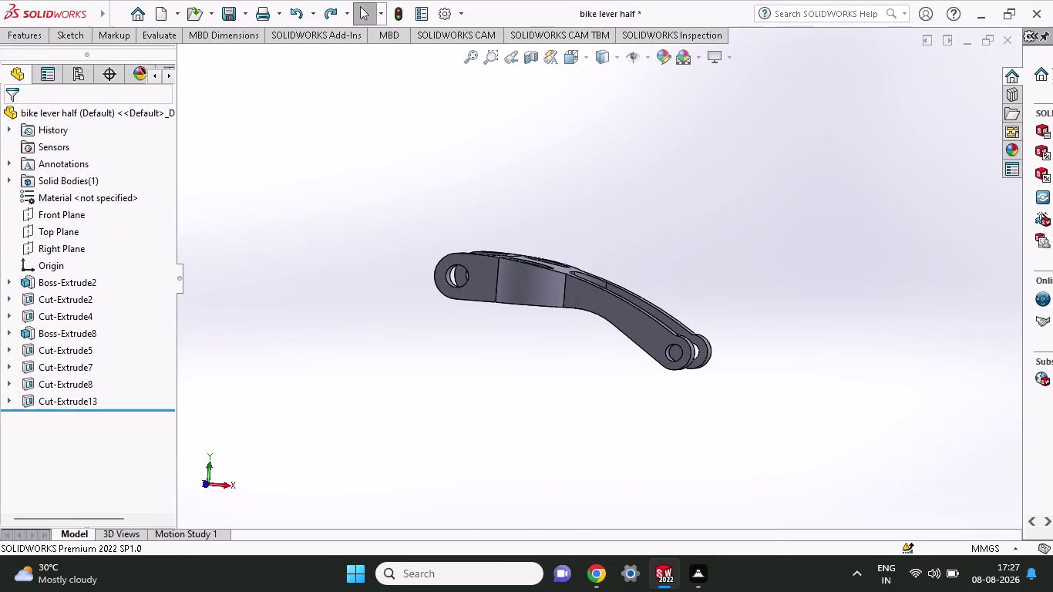
Fillet the two inner bend edges of the lever arm at 15 mm, creating Fillet1.
click(62, 34)
click(41, 30)
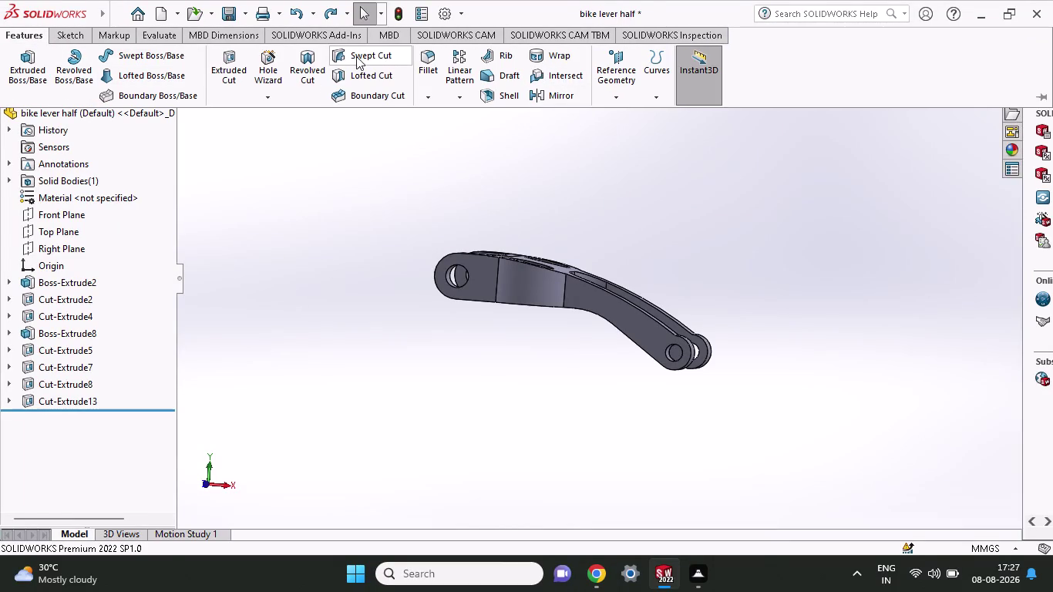
click(424, 67)
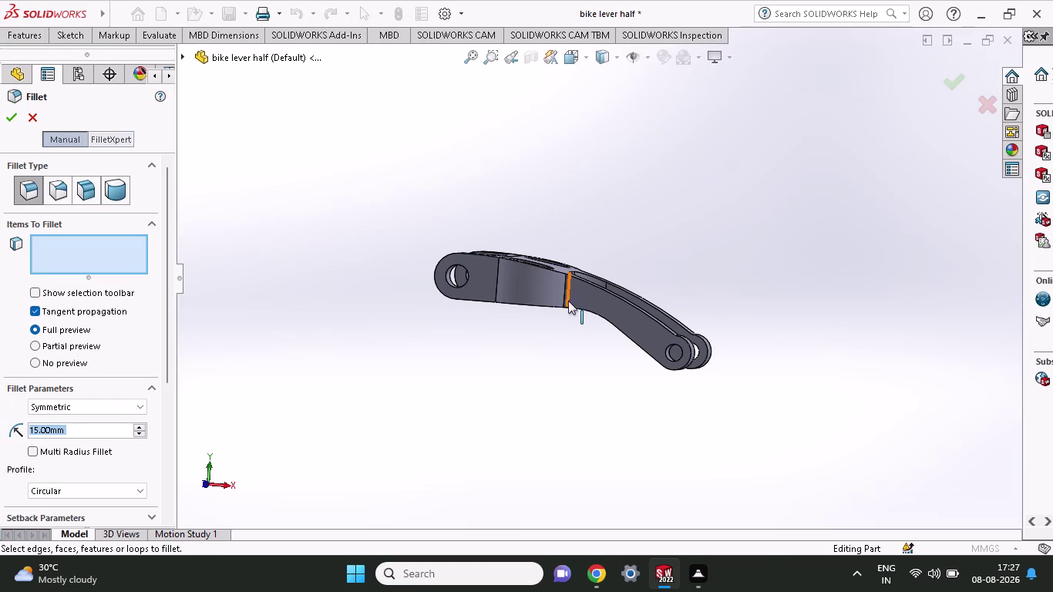
click(564, 294)
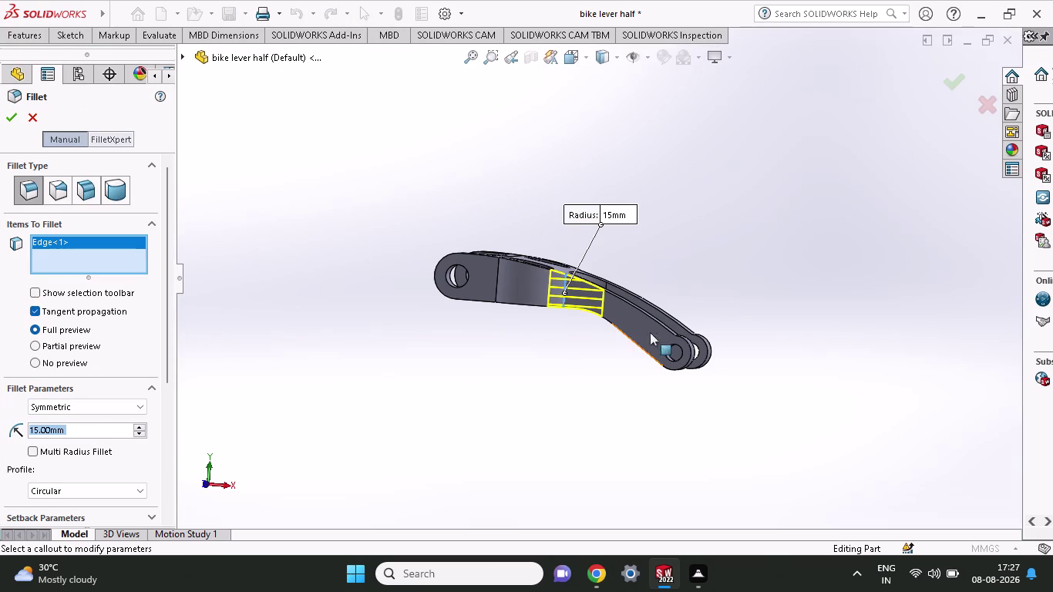
middle_drag(701, 256, 512, 315)
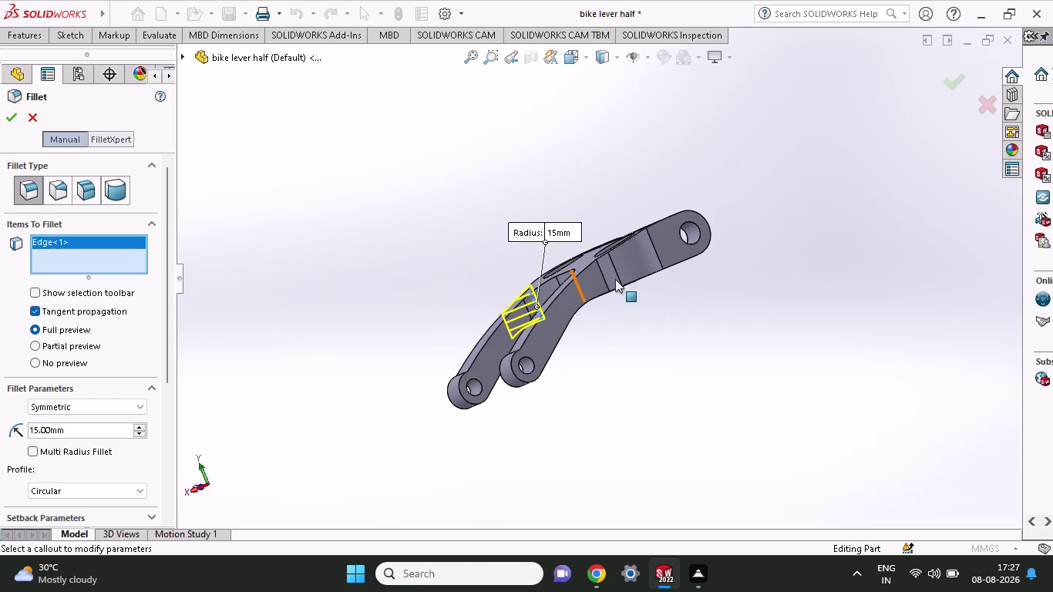
click(603, 277)
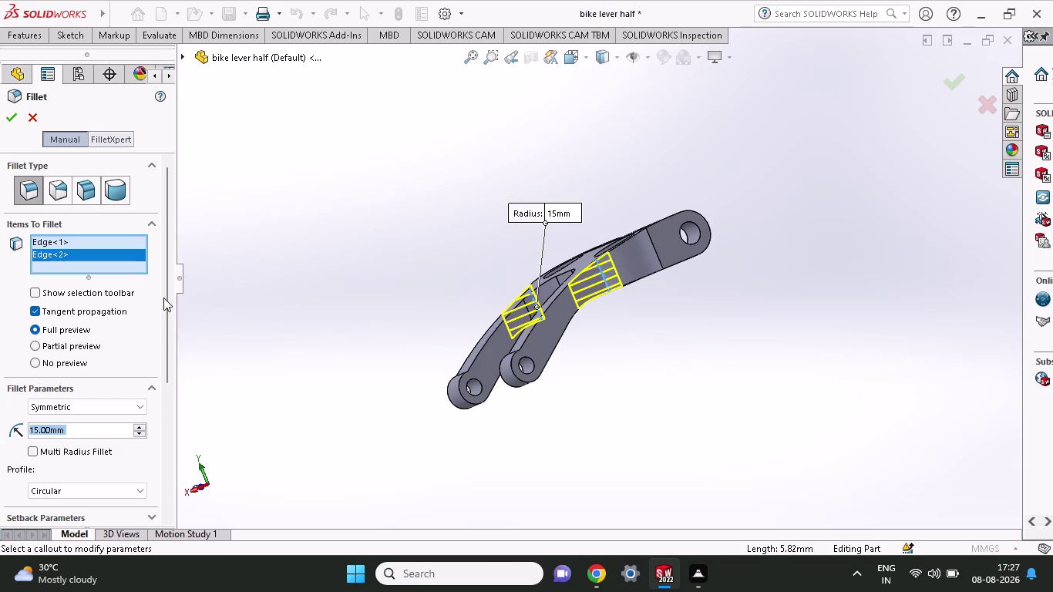
click(10, 118)
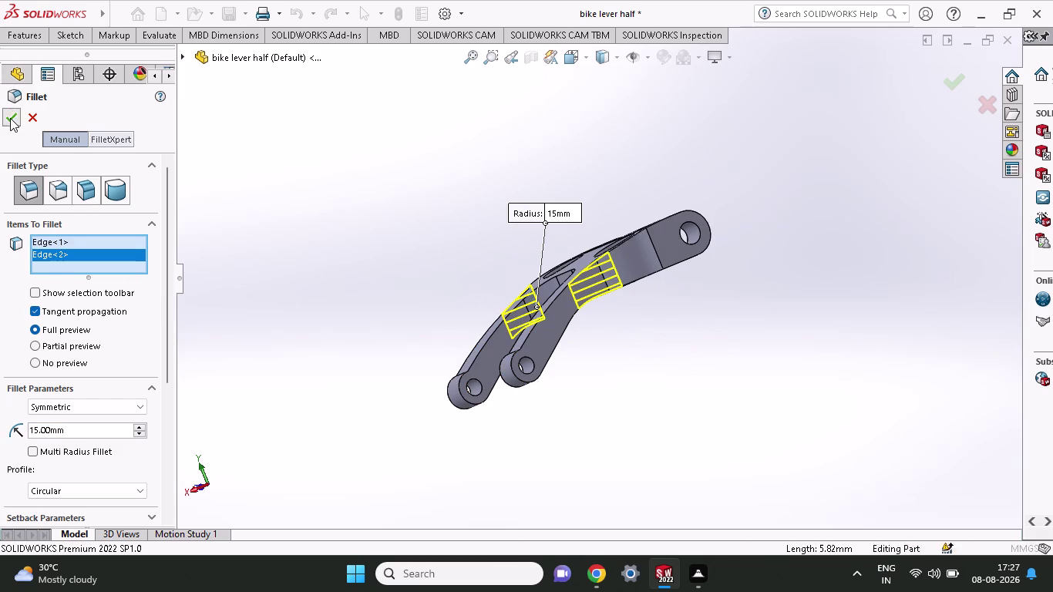
middle_drag(462, 340, 610, 326)
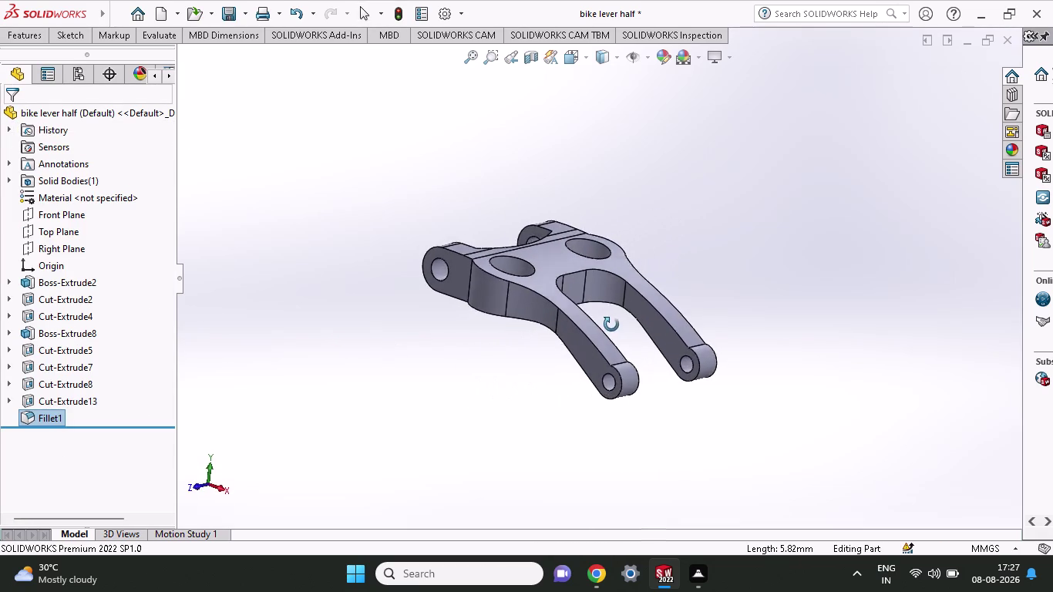
middle_drag(610, 325, 620, 322)
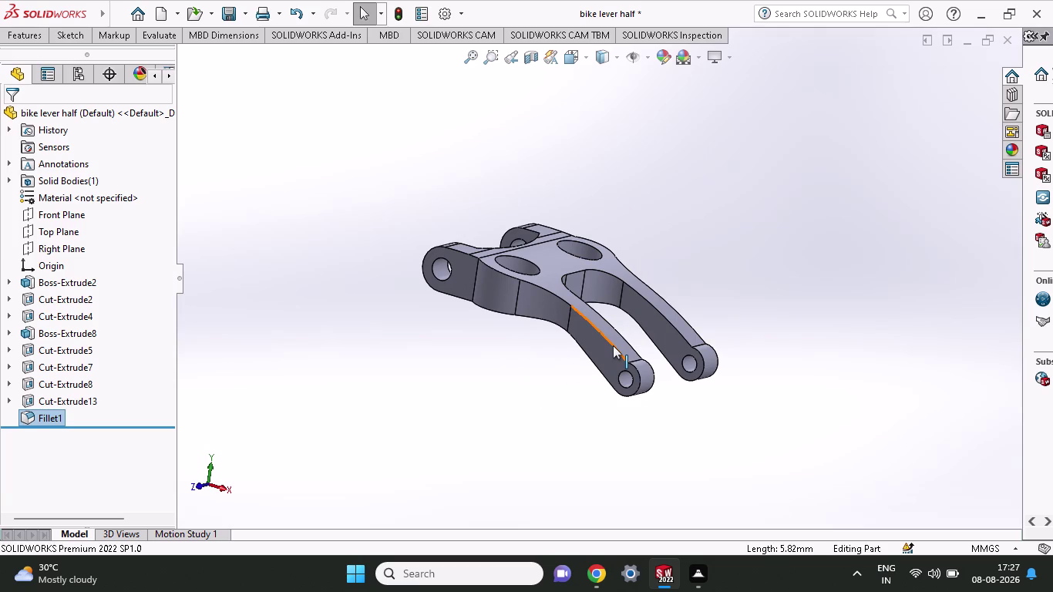
middle_drag(485, 325, 526, 345)
scroll(down, 3)
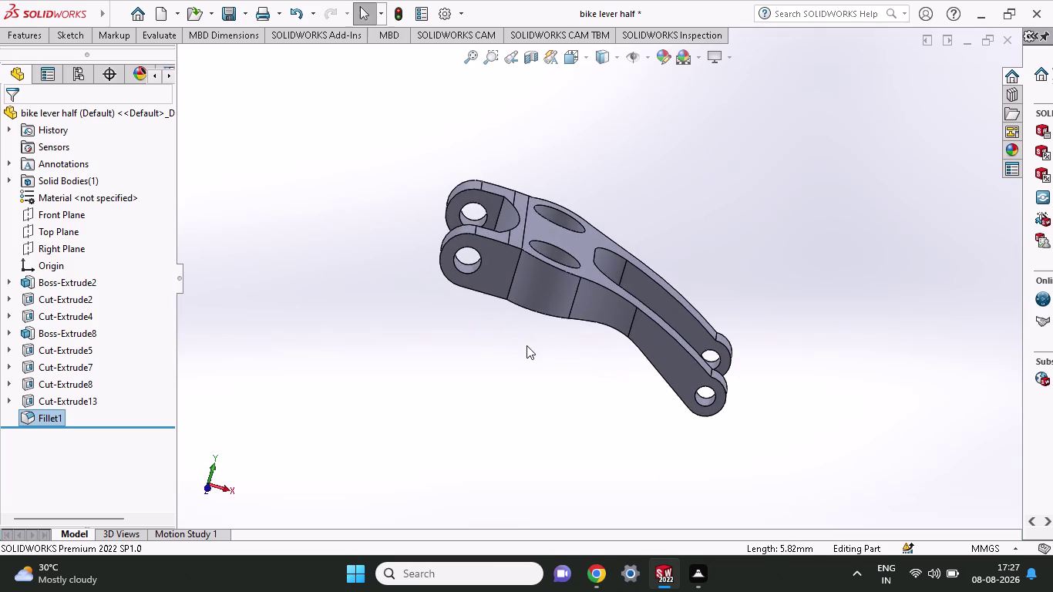
click(510, 276)
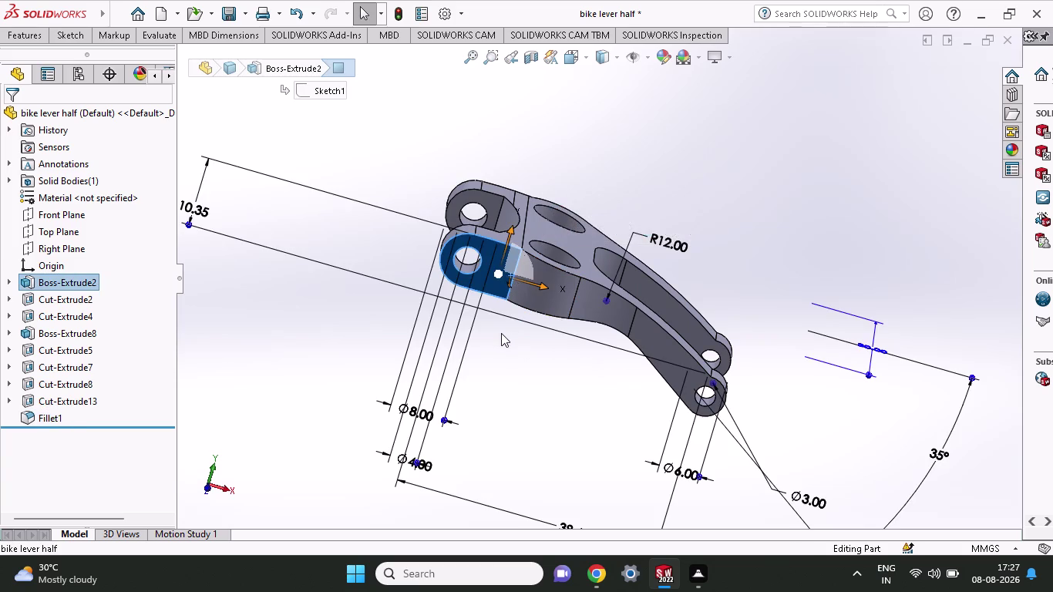
click(502, 333)
click(27, 29)
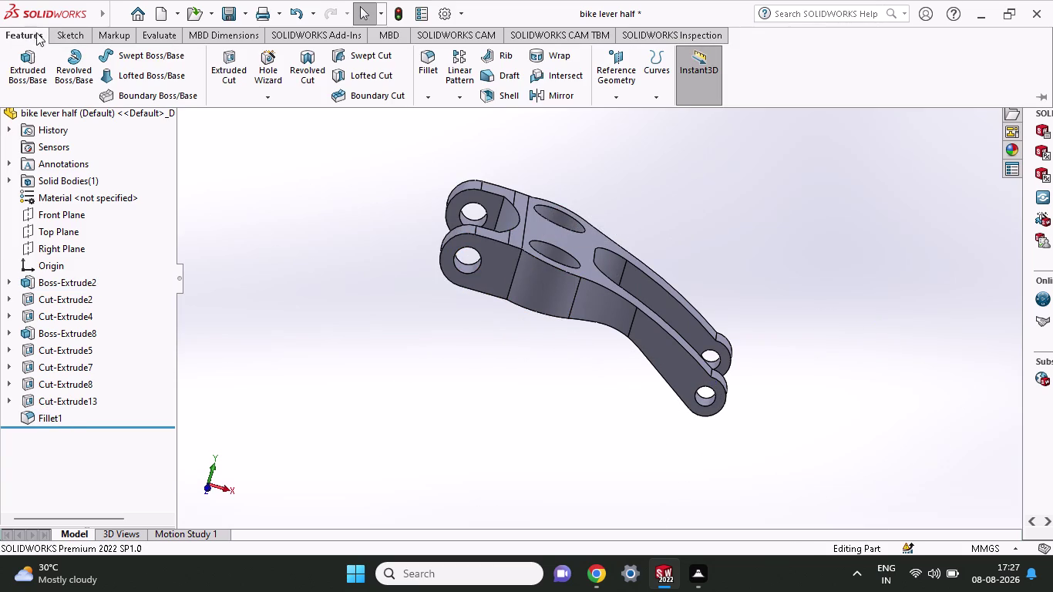
click(427, 64)
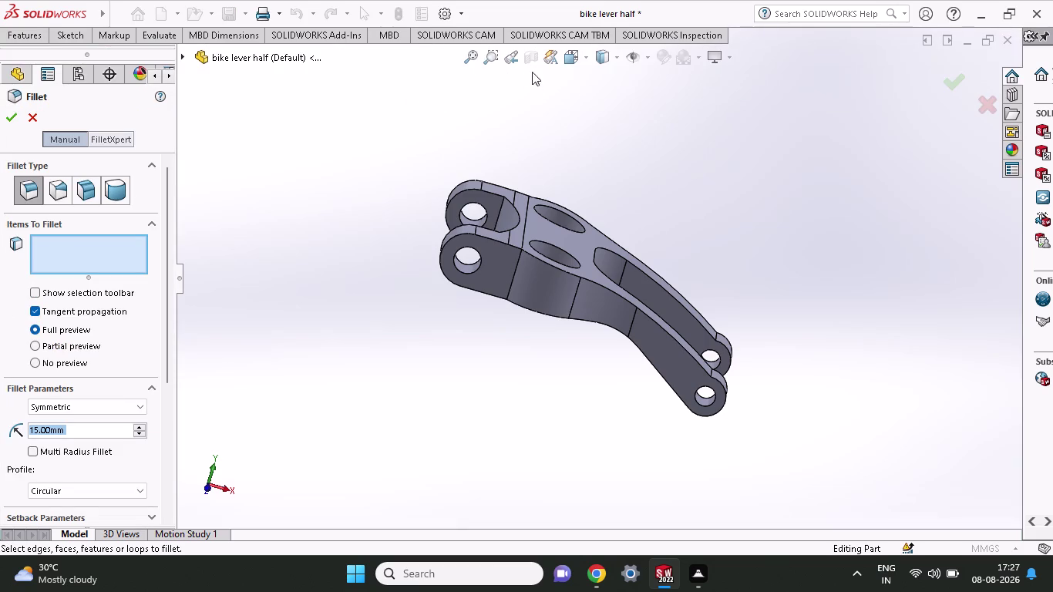
Fillet two bend edges on the second arm at 8 mm, creating Fillet2.
middle_click(530, 344)
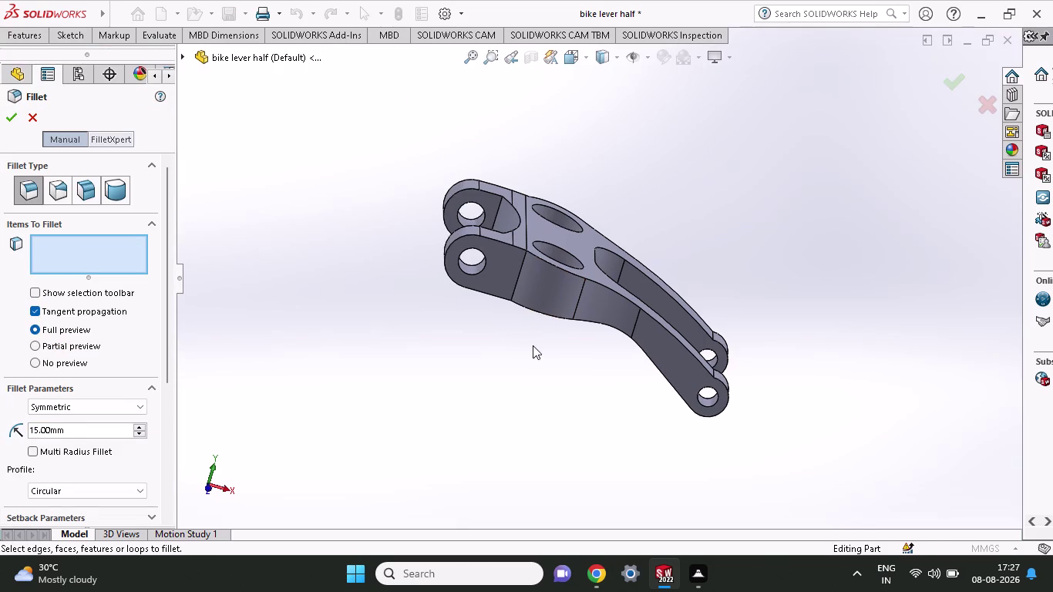
middle_drag(521, 340, 546, 357)
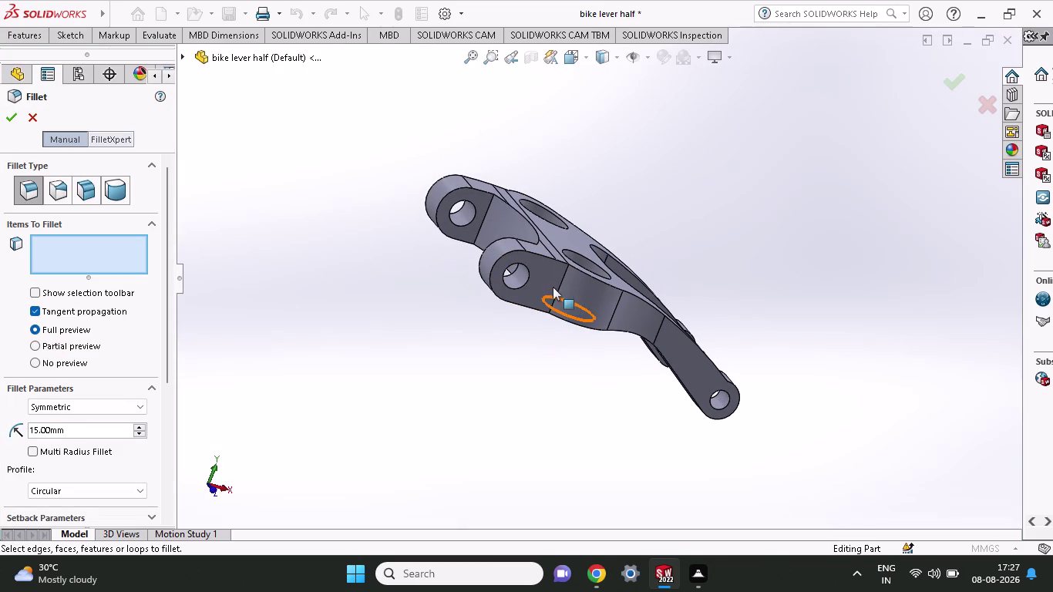
click(558, 287)
middle_drag(637, 218, 642, 220)
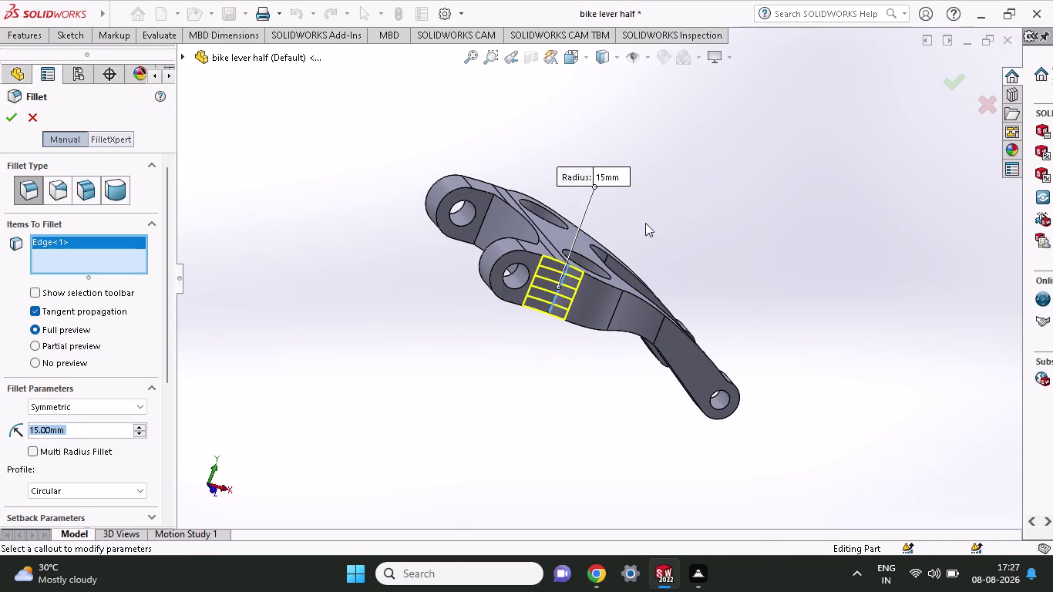
middle_drag(642, 220, 811, 393)
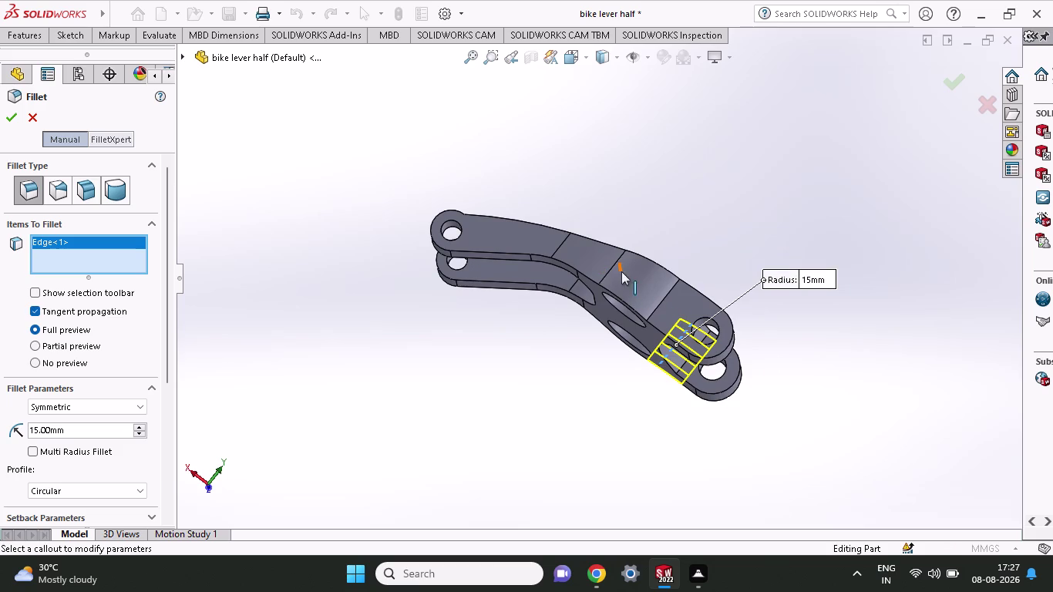
click(667, 296)
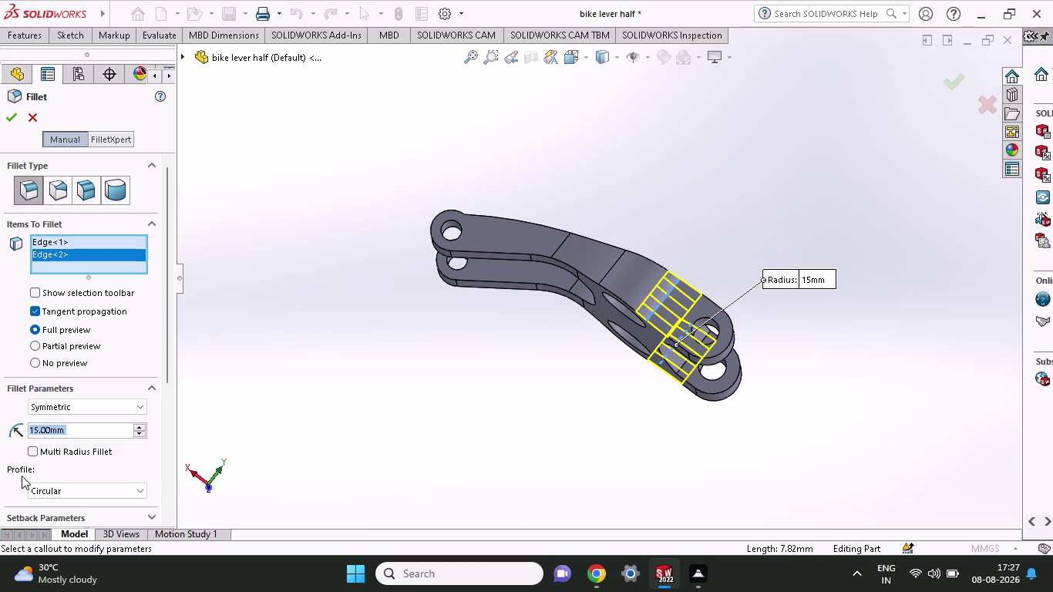
key(8)
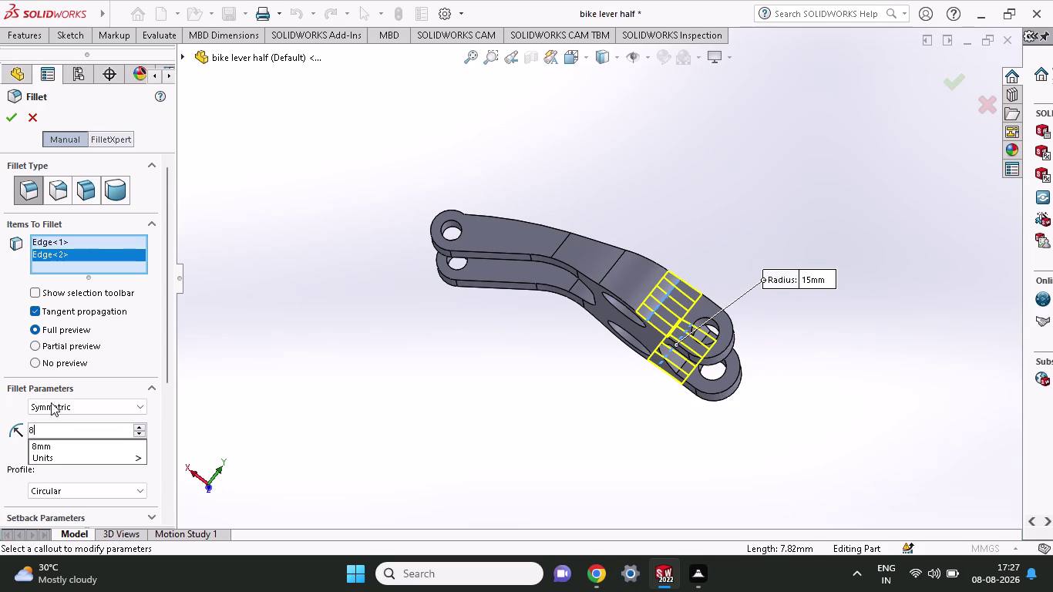
click(11, 117)
click(11, 117)
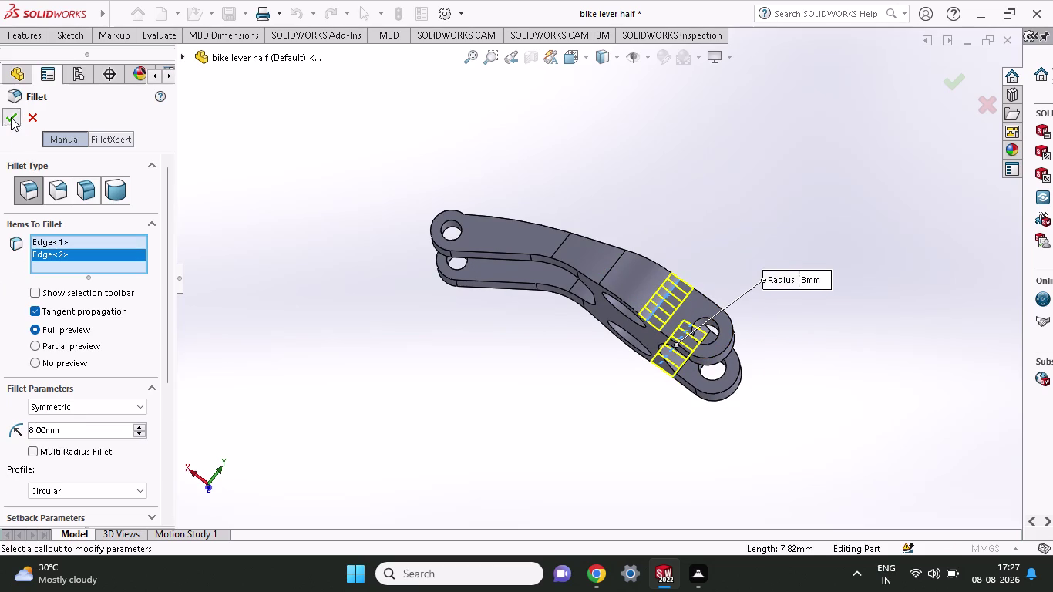
middle_drag(808, 287, 746, 308)
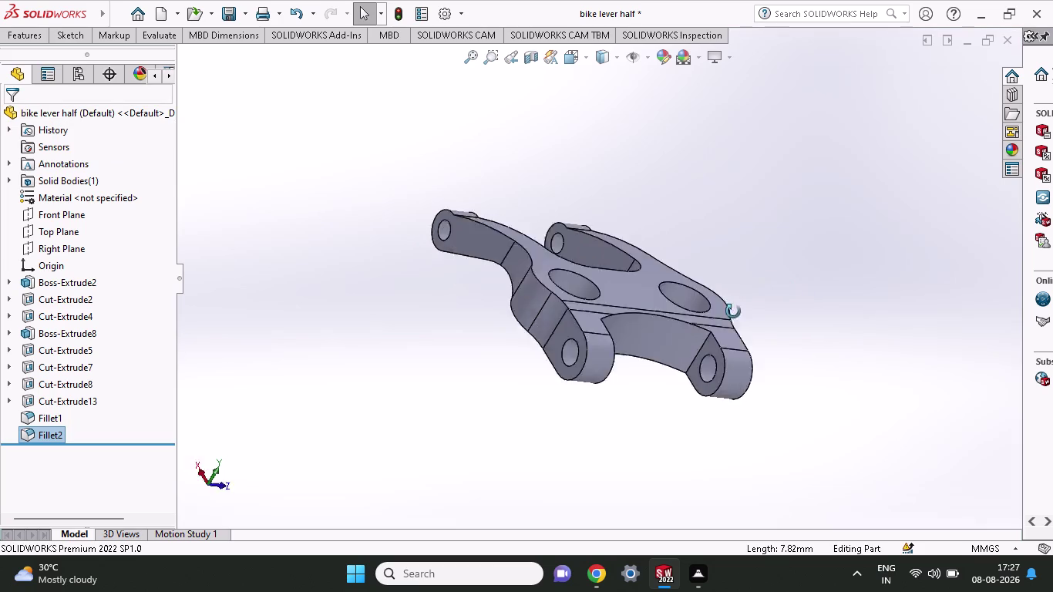
middle_drag(746, 308, 580, 375)
middle_drag(907, 183, 952, 311)
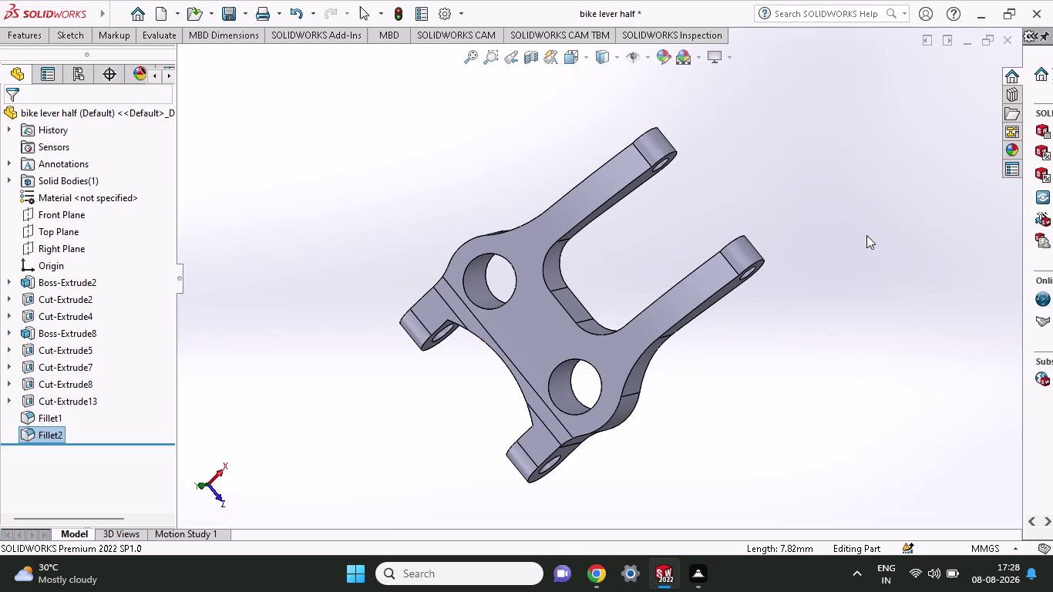
middle_click(608, 200)
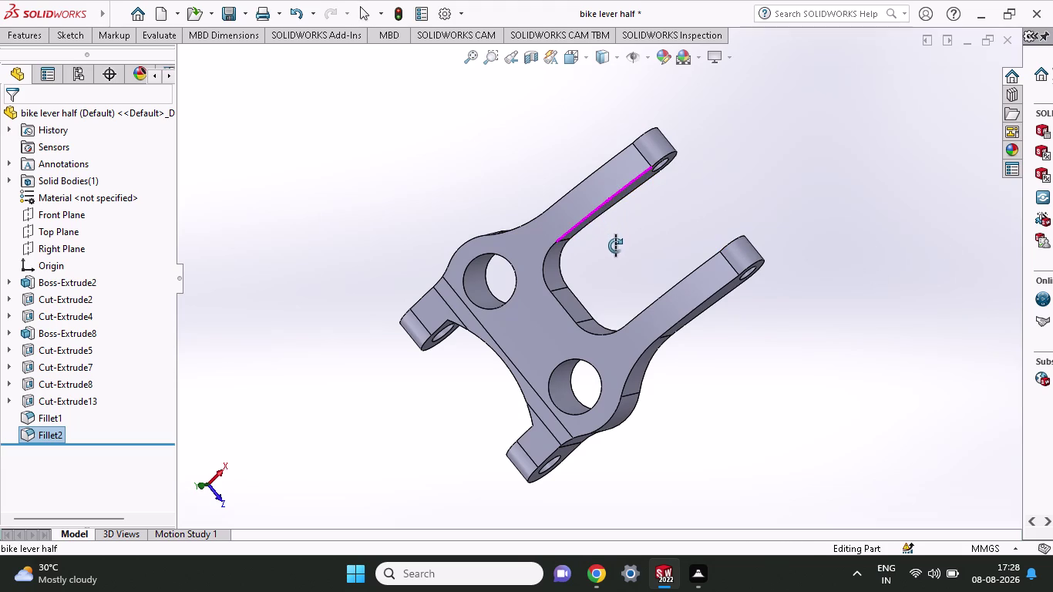
middle_drag(615, 245, 606, 244)
key(Escape)
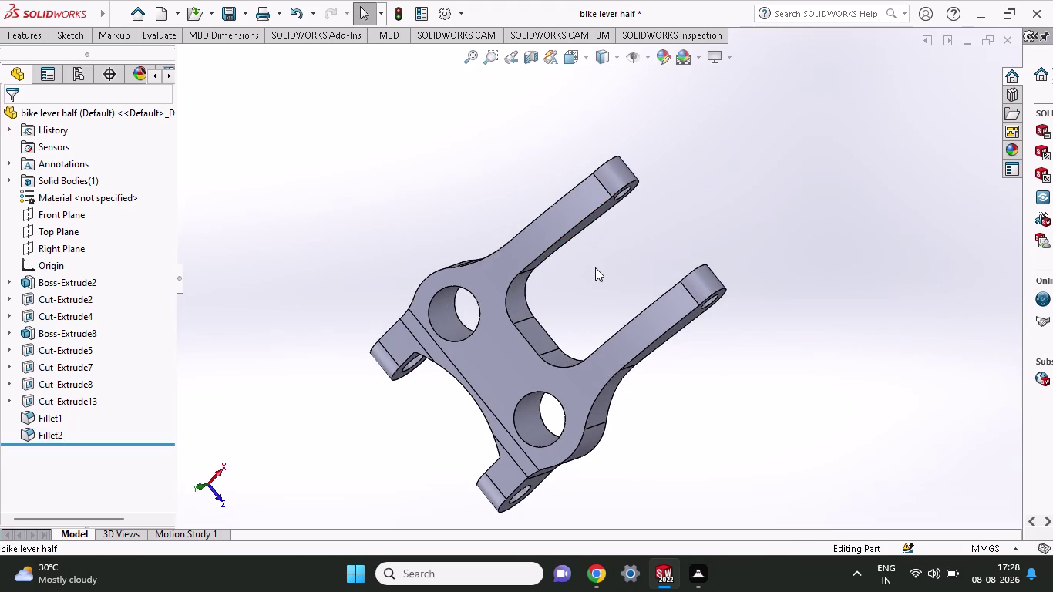
middle_drag(595, 267, 655, 225)
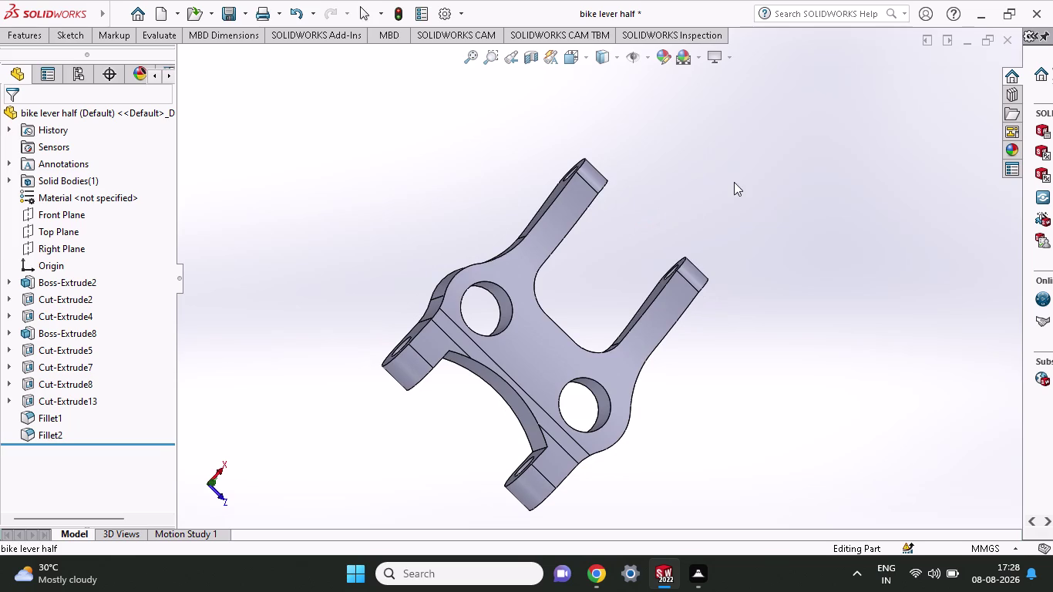
middle_drag(734, 185, 653, 202)
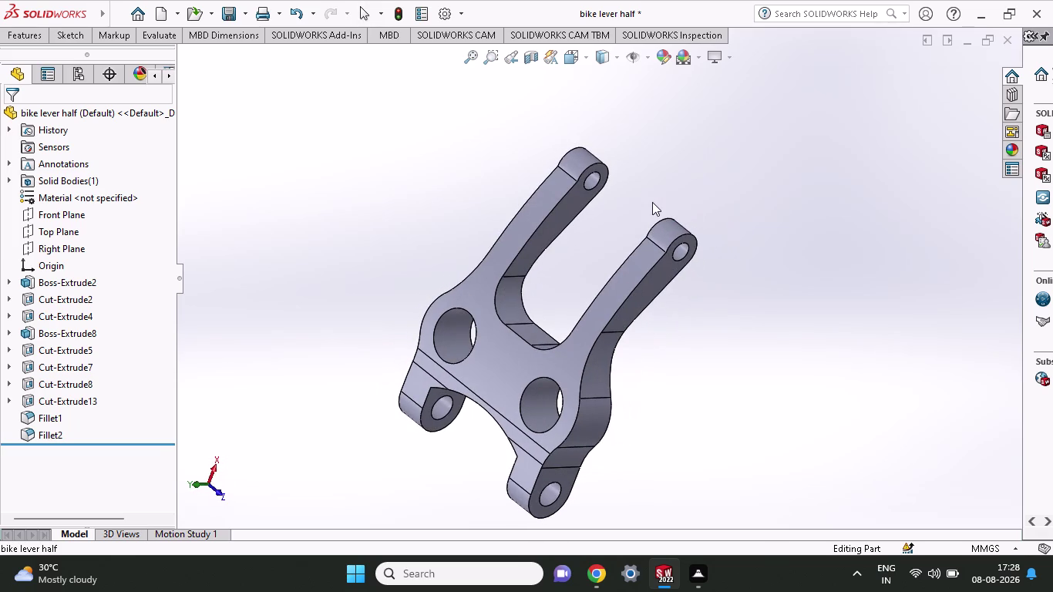
middle_drag(700, 206, 714, 313)
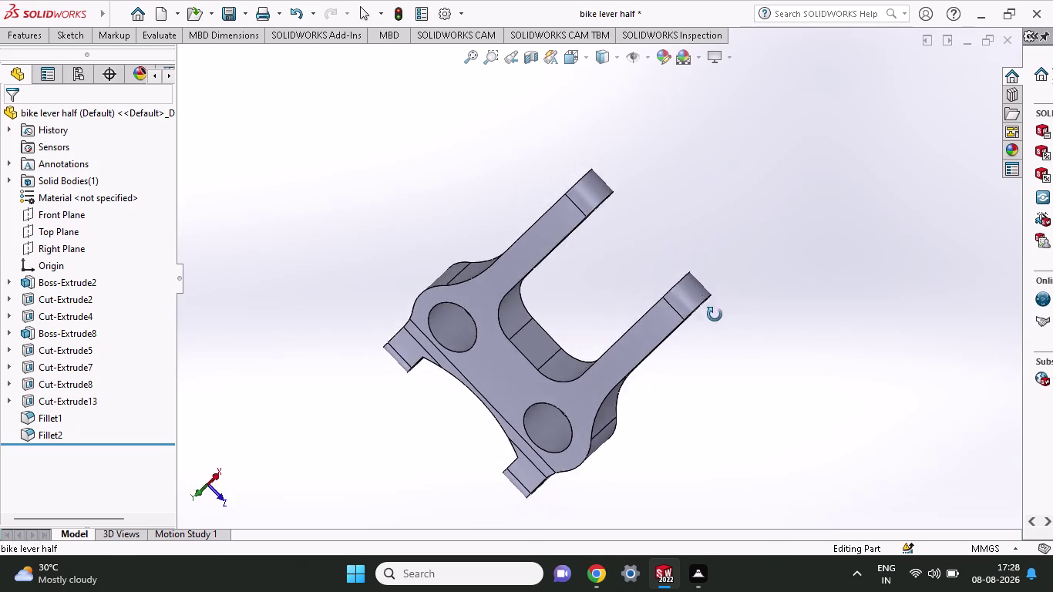
middle_drag(715, 313, 825, 591)
middle_drag(681, 162, 642, 579)
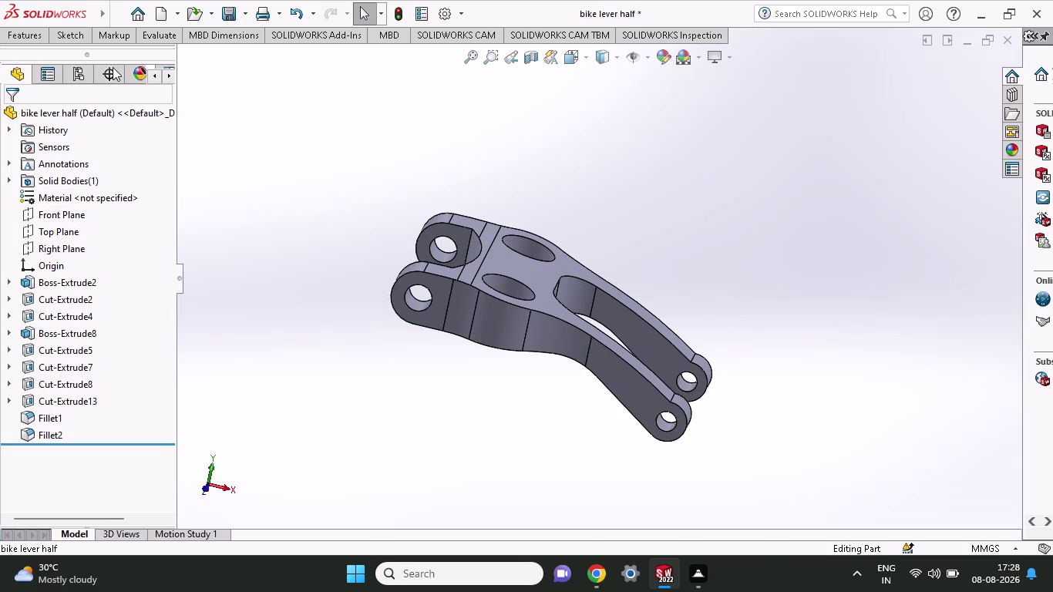
Start a sketch on the Front Plane, then discard the empty Sketch16.
right_click(56, 213)
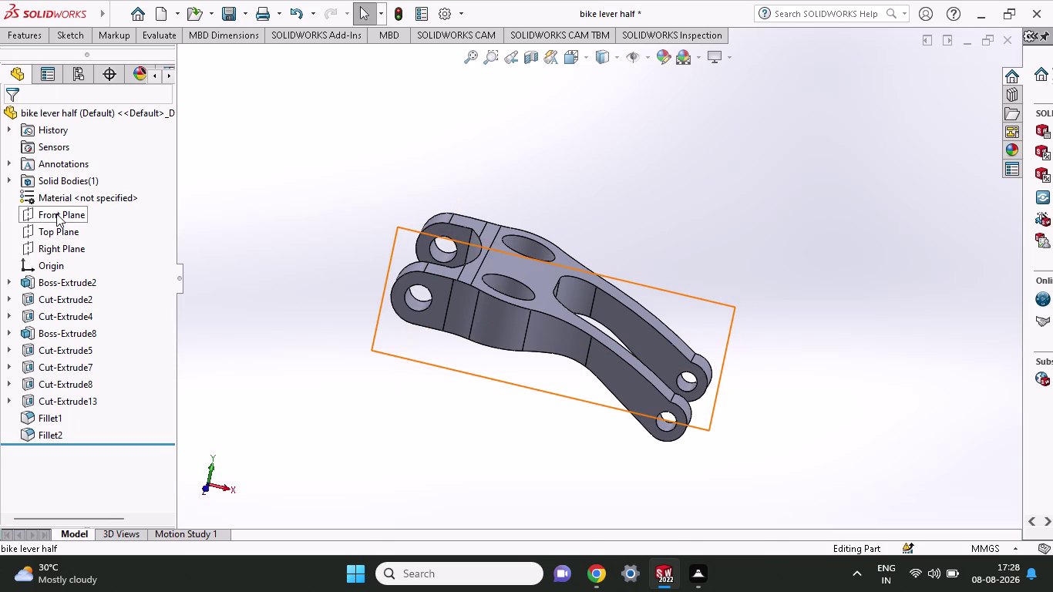
click(61, 197)
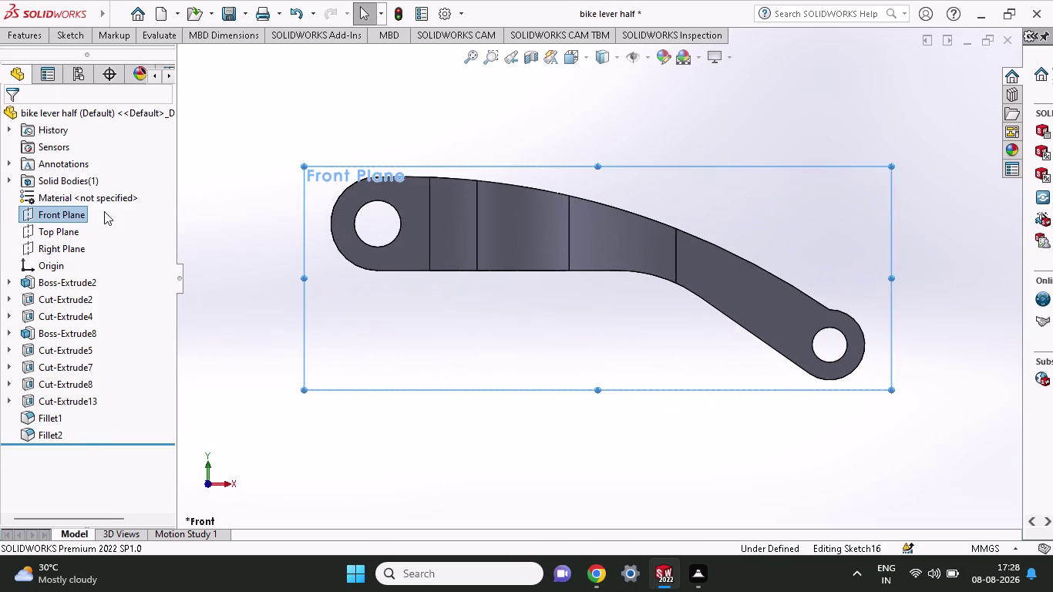
middle_drag(711, 129, 666, 218)
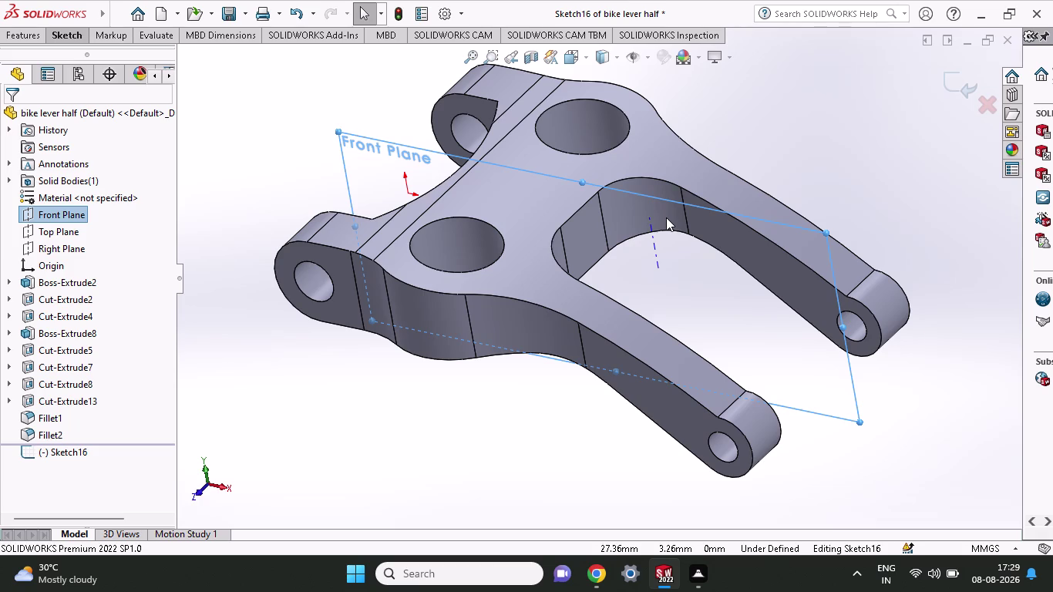
right_click(72, 213)
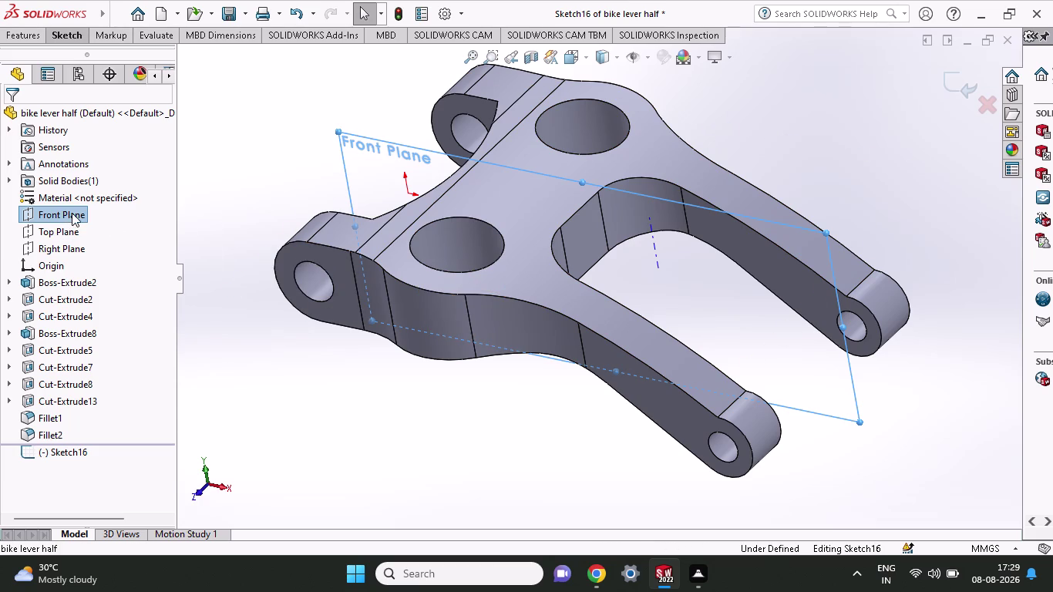
click(93, 199)
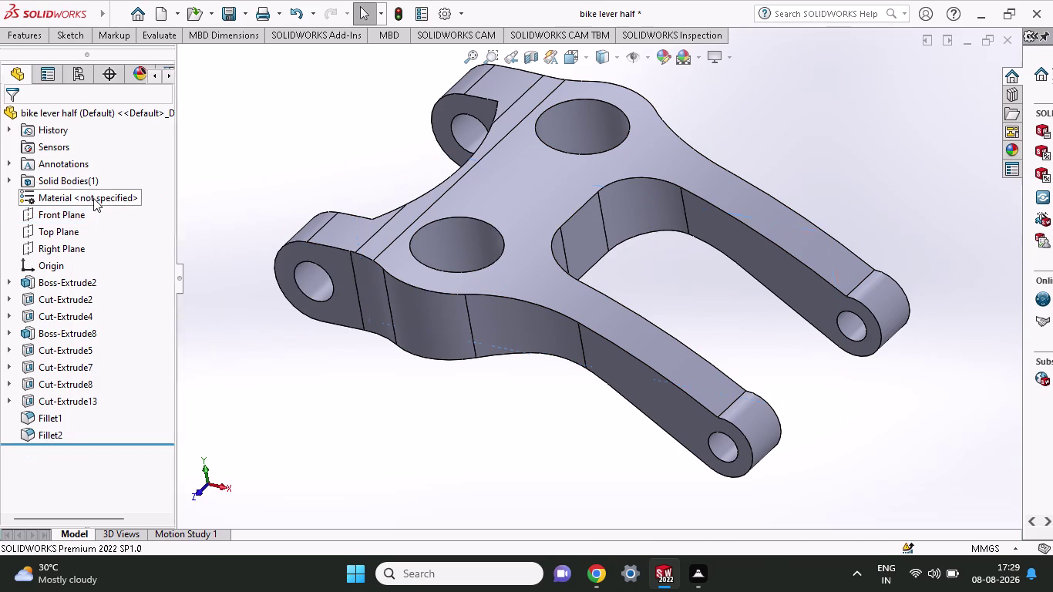
Select the Front Plane and begin a fresh sketch, Sketch17.
middle_drag(696, 263, 724, 250)
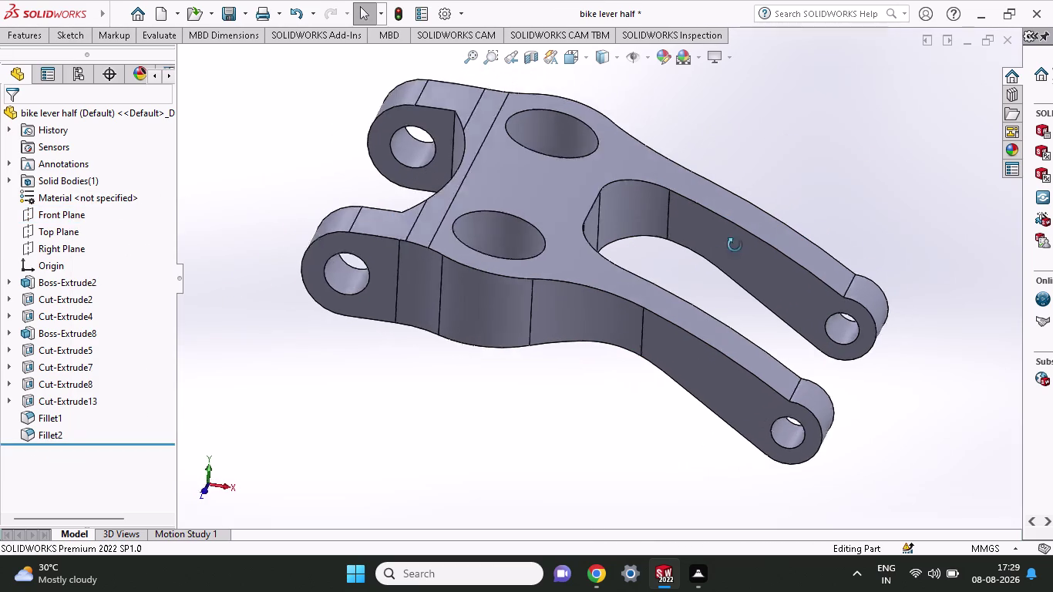
middle_drag(724, 249, 728, 261)
click(71, 216)
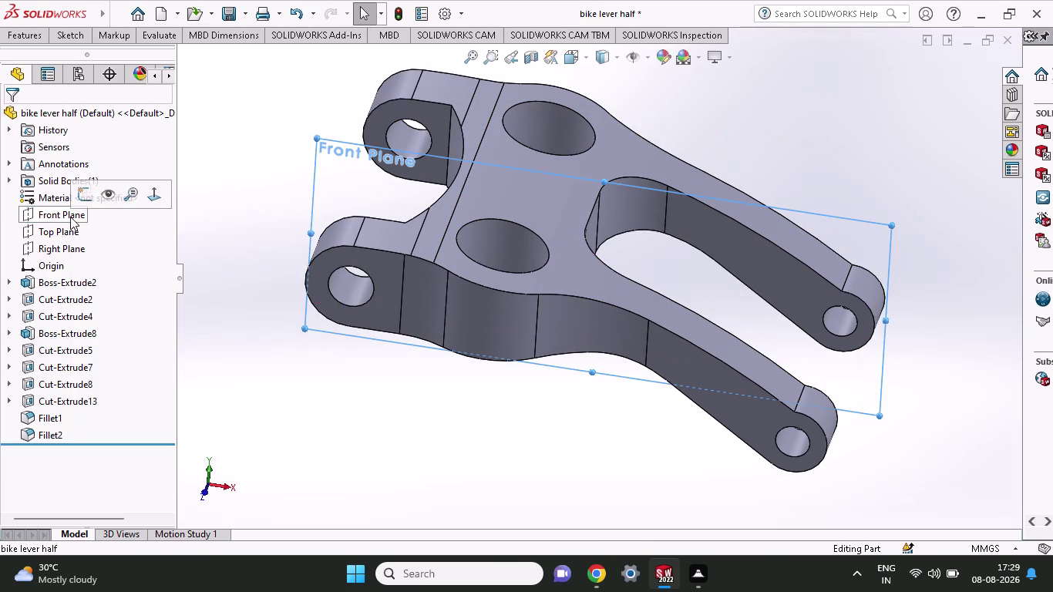
click(75, 198)
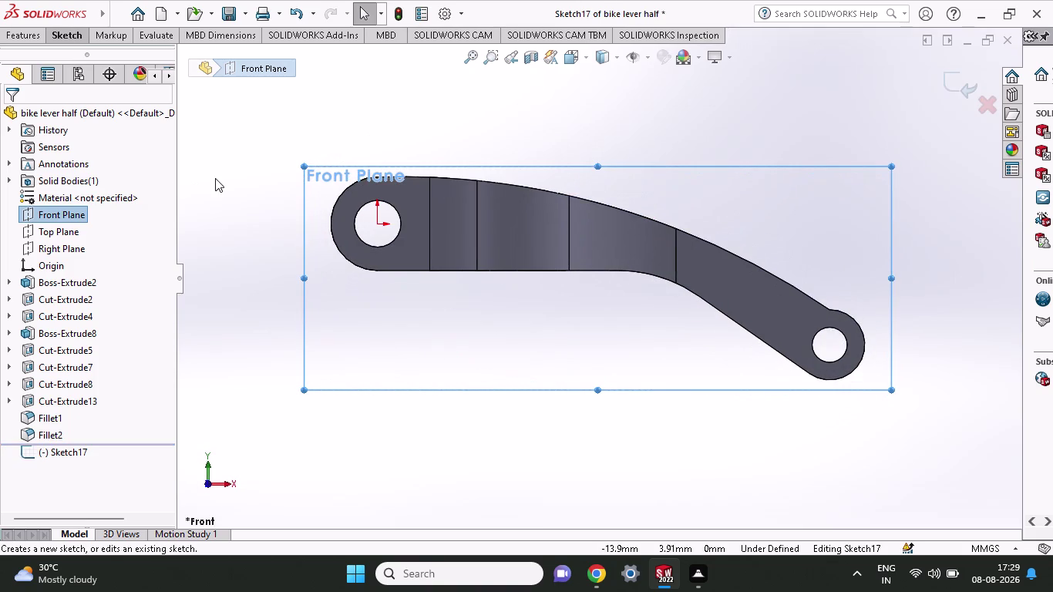
Dismiss the warning and draw triangle lines where the vertical edge meets the upper edge.
click(79, 36)
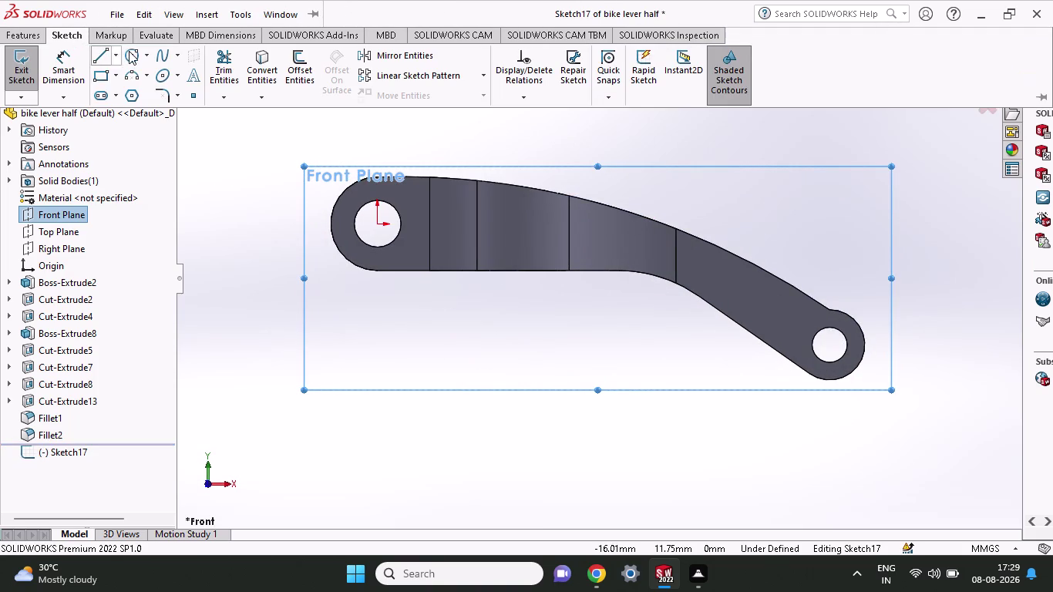
click(111, 58)
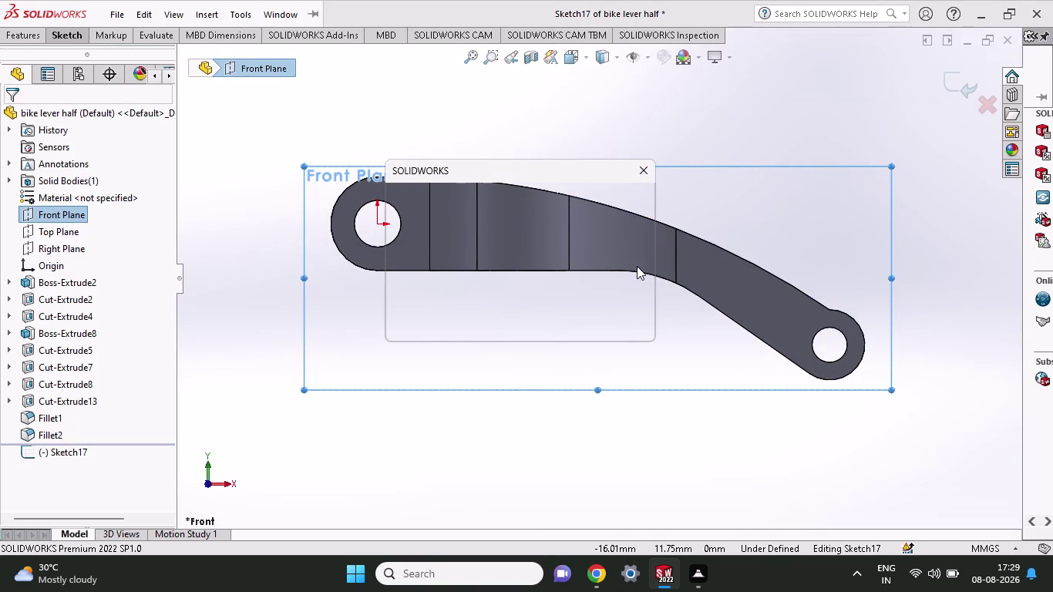
click(612, 328)
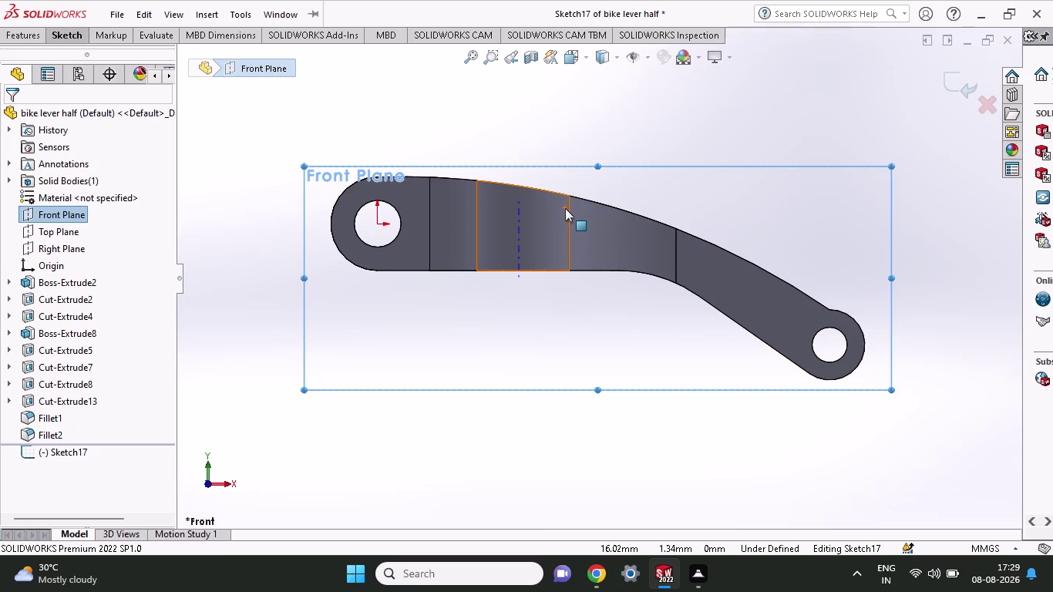
click(61, 40)
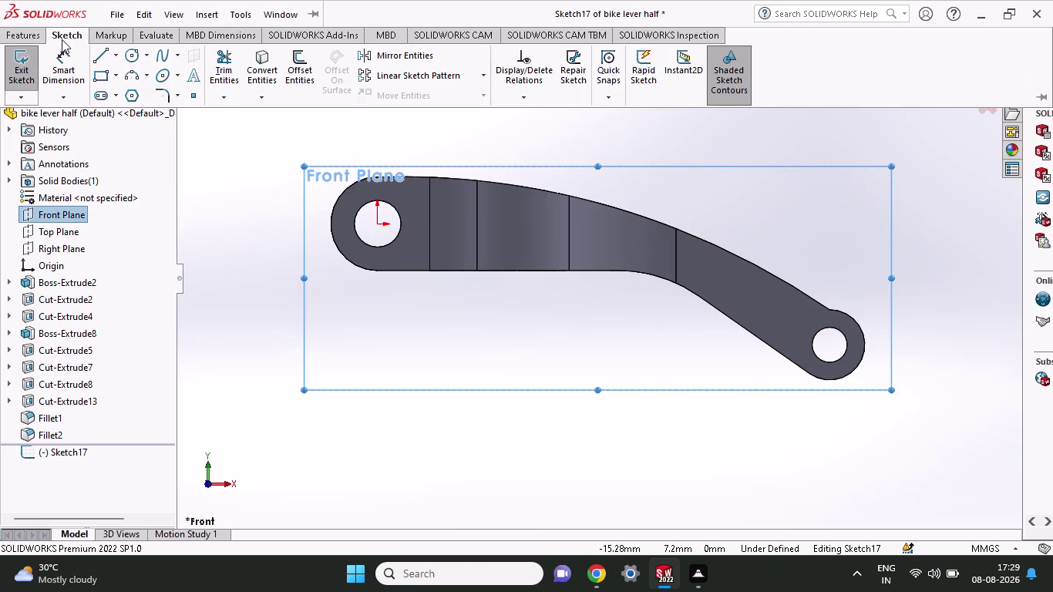
click(99, 53)
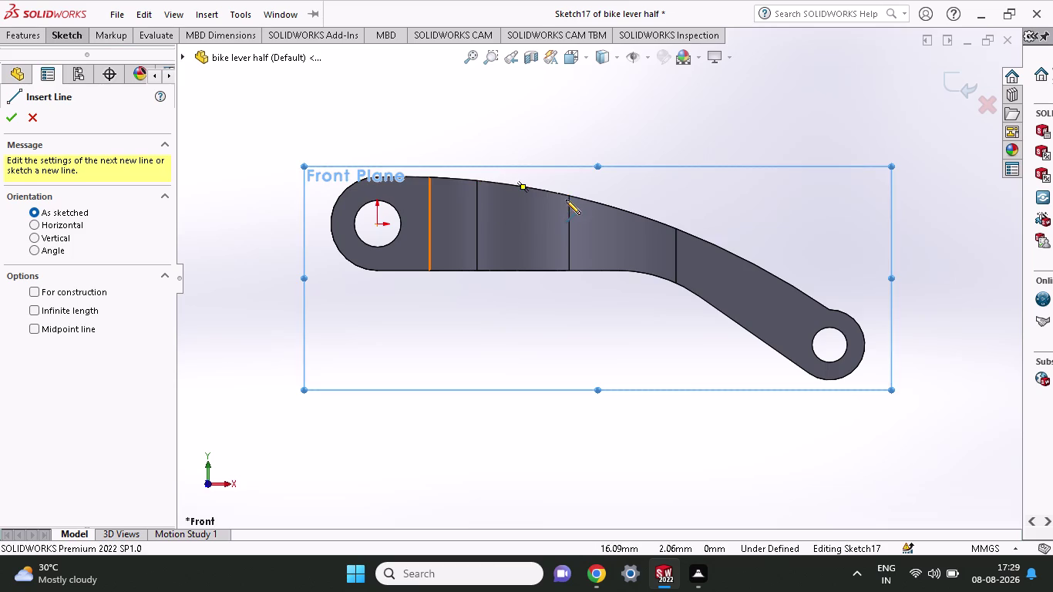
click(569, 194)
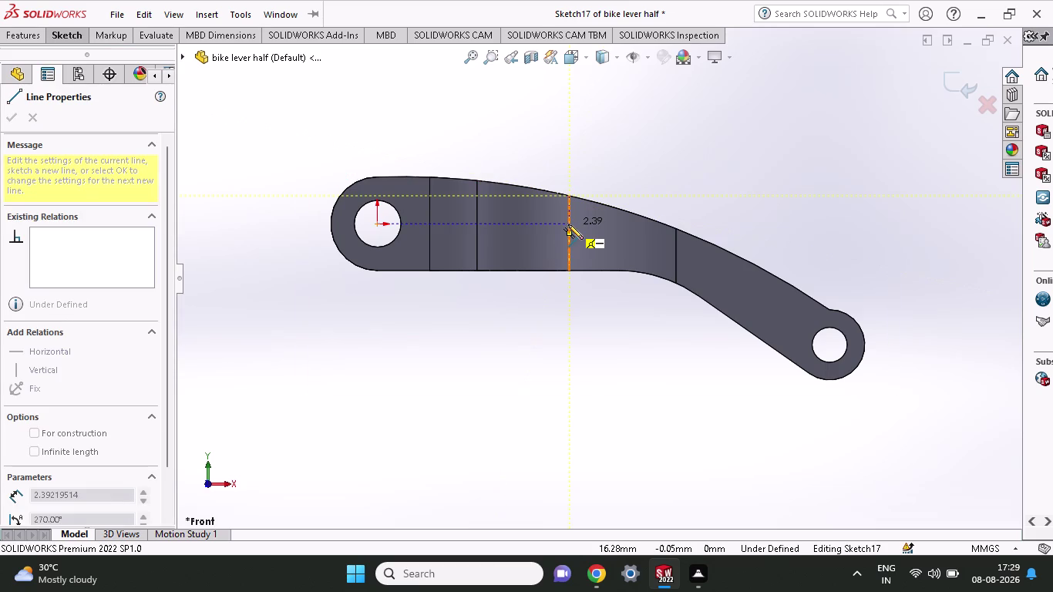
click(569, 224)
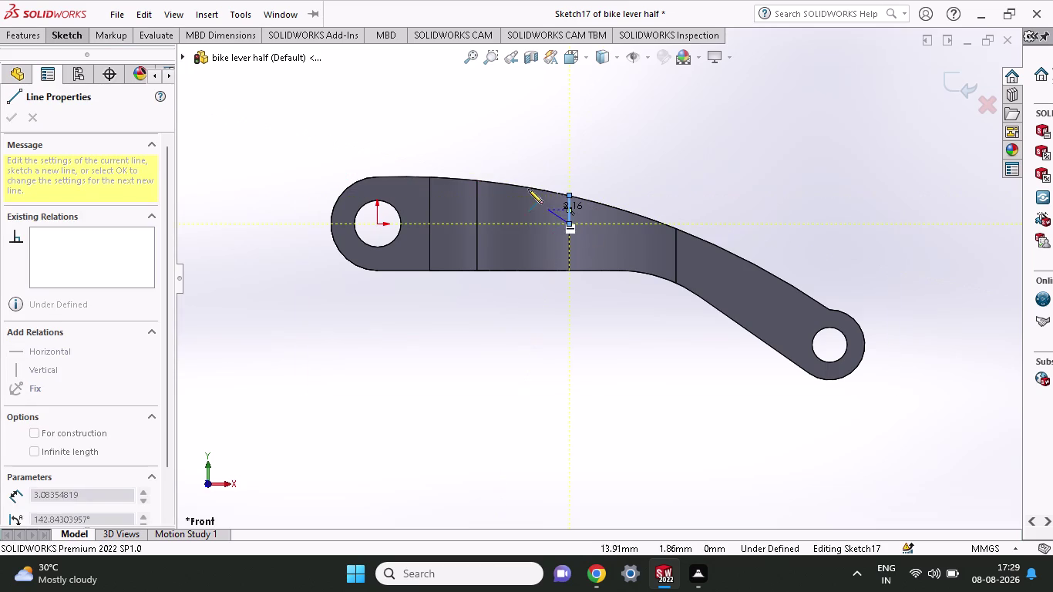
click(507, 183)
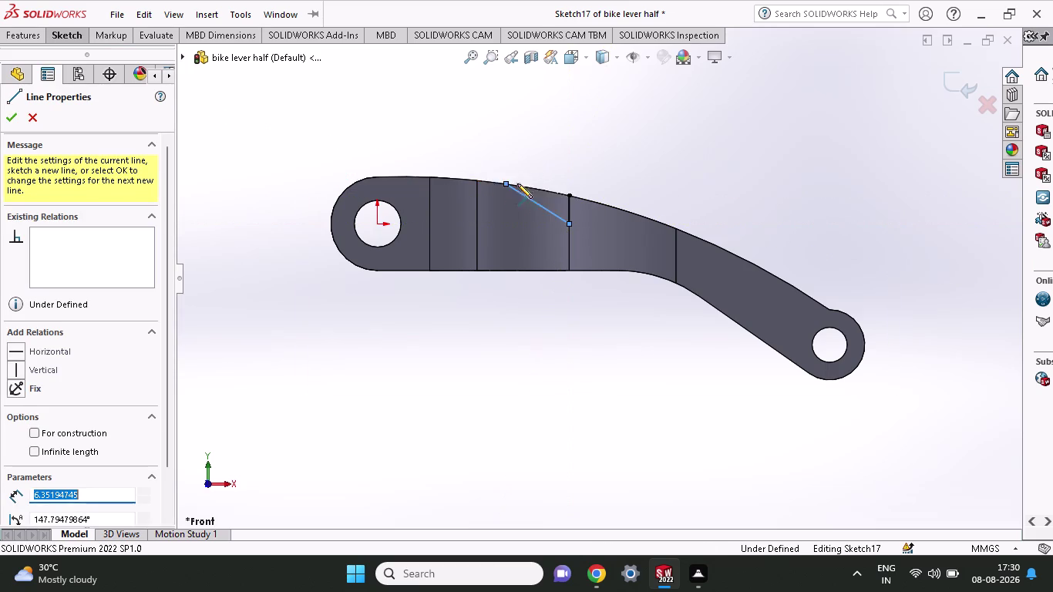
click(566, 196)
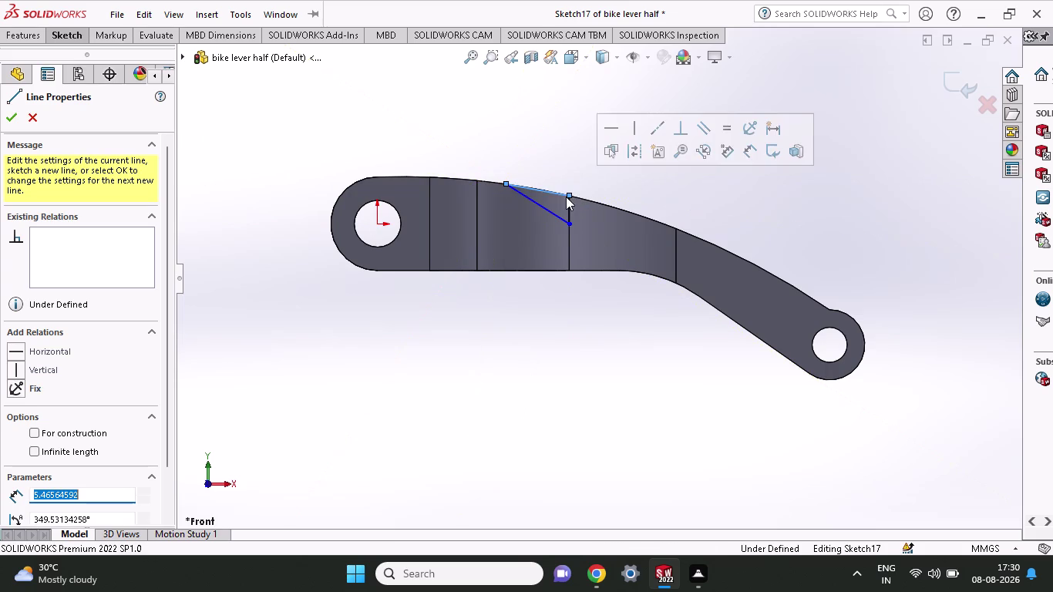
End line drawing, zoom in, and pick the triangle's upper right corner for dimensioning.
right_click(671, 196)
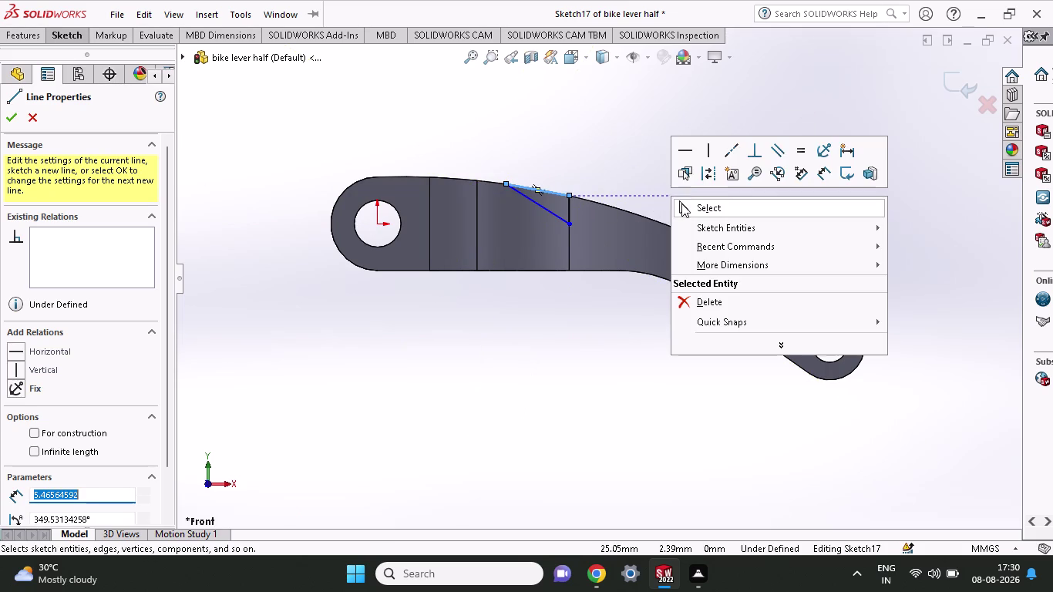
click(682, 204)
scroll(down, 3)
scroll(down, 3)
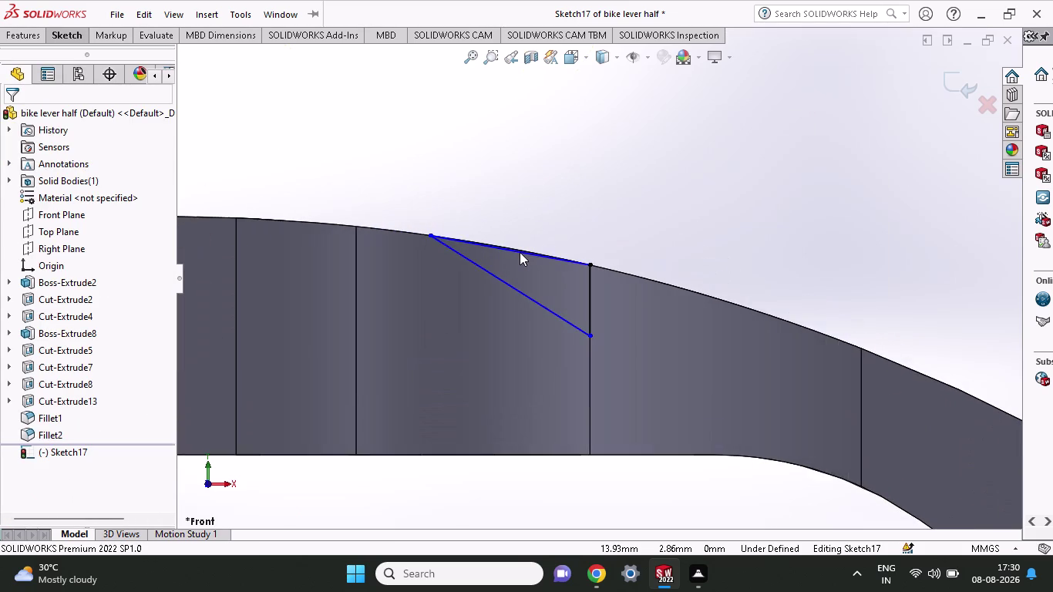
scroll(down, 3)
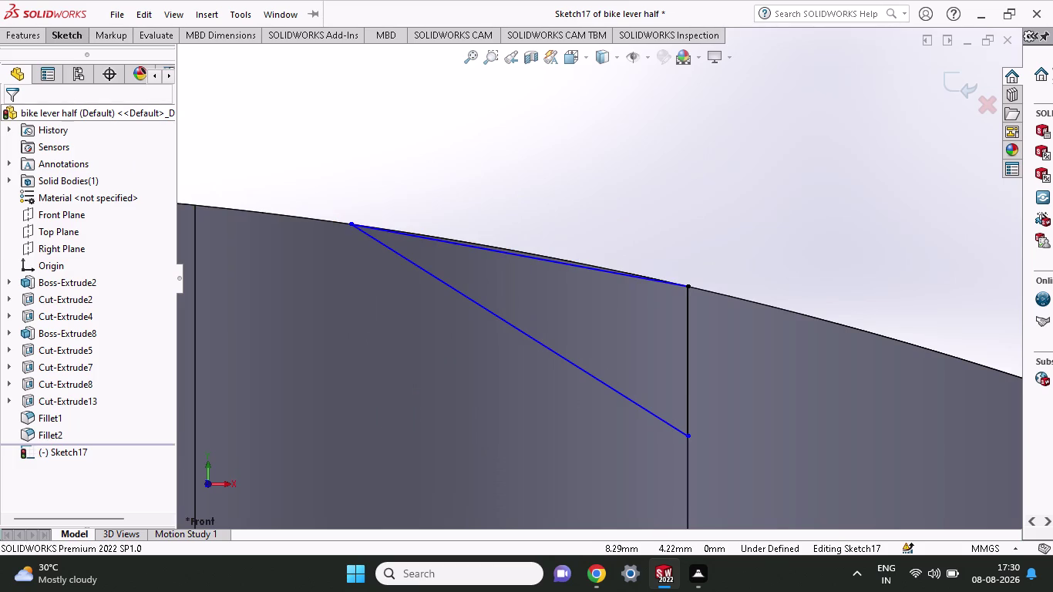
click(64, 29)
click(64, 56)
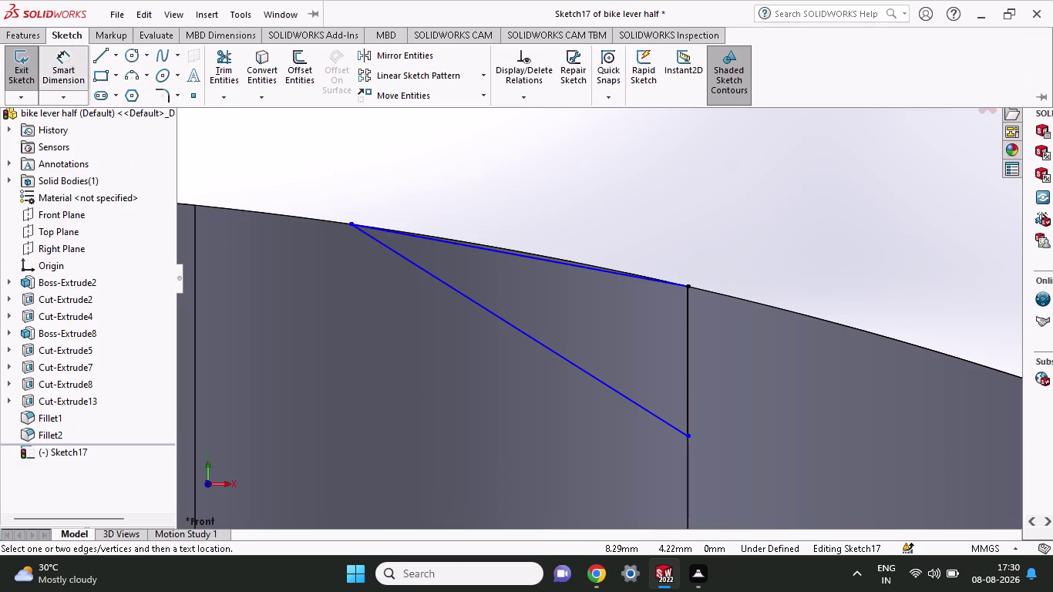
click(352, 220)
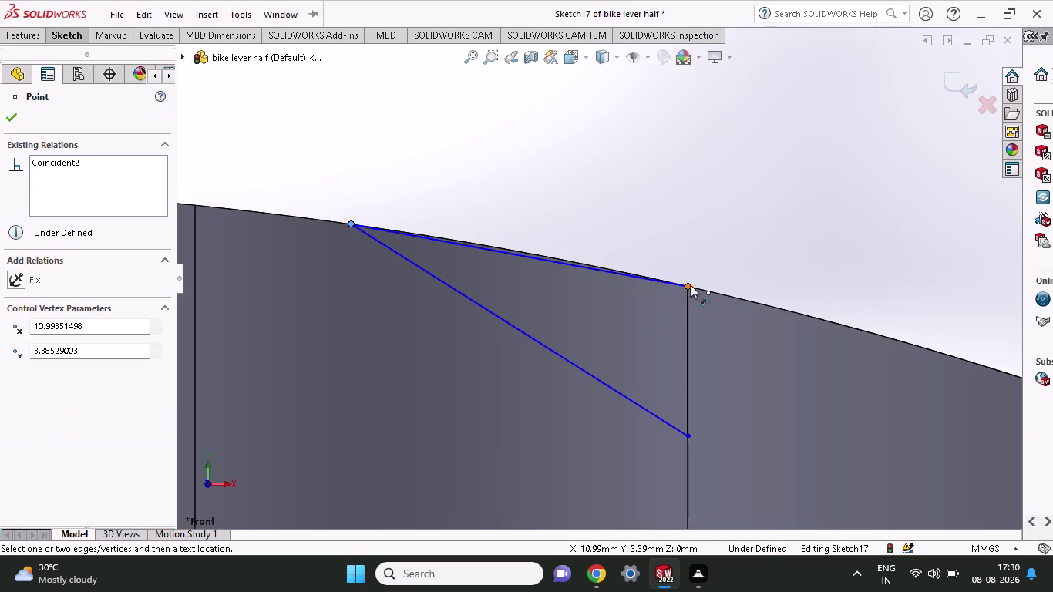
Dimension the triangle's horizontal width as 8 mm.
click(689, 286)
click(685, 189)
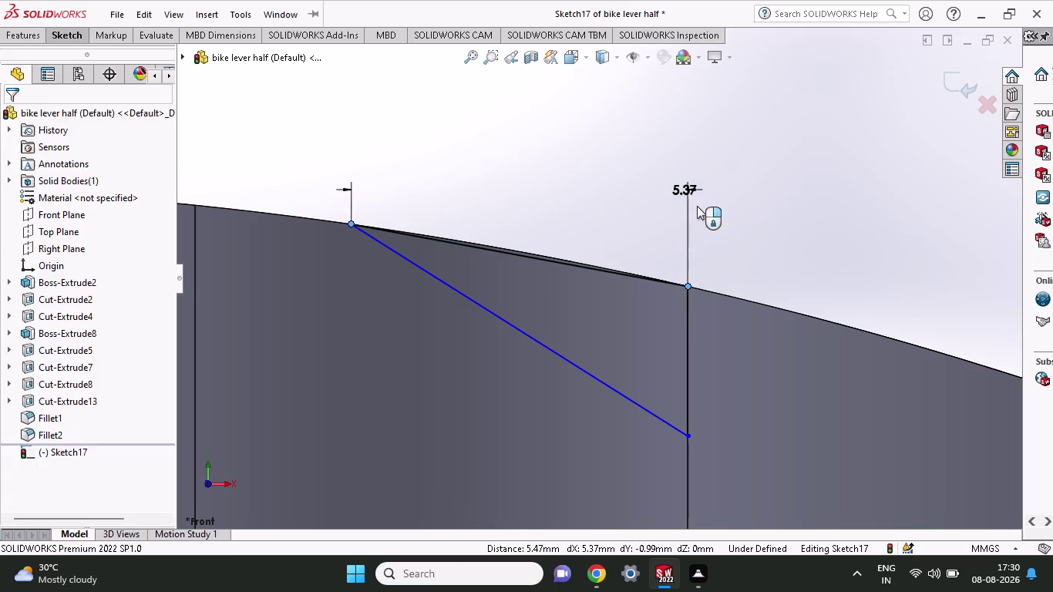
key(8)
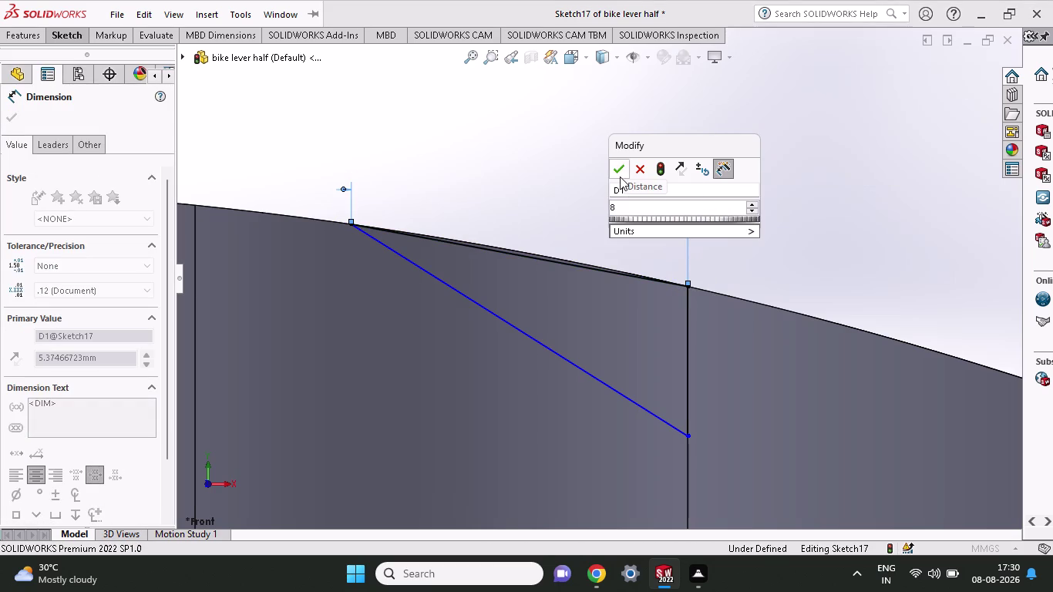
click(620, 177)
scroll(down, 3)
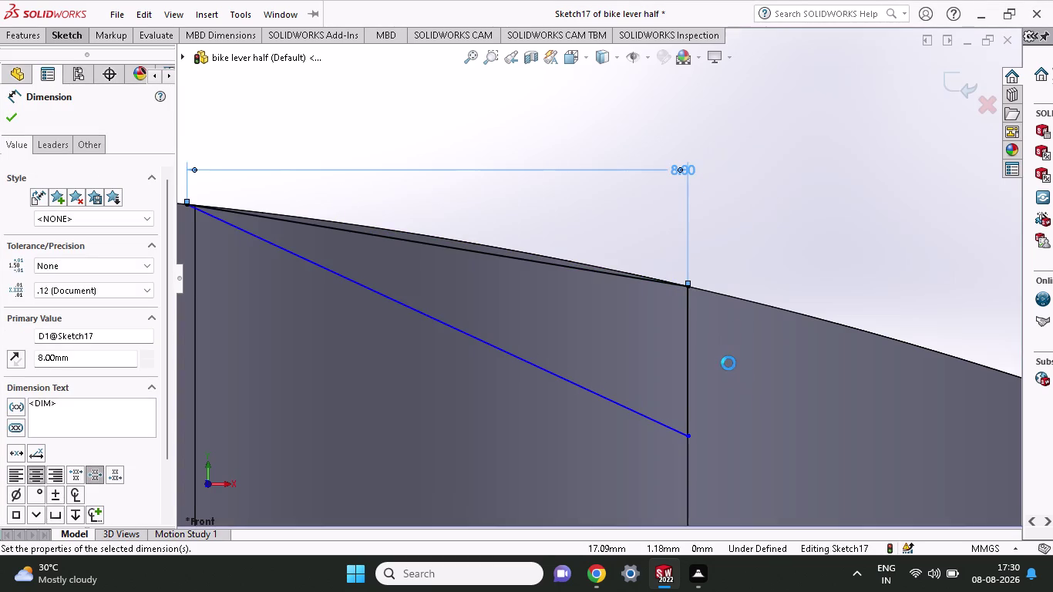
scroll(down, 3)
scroll(up, 3)
scroll(up, 3)
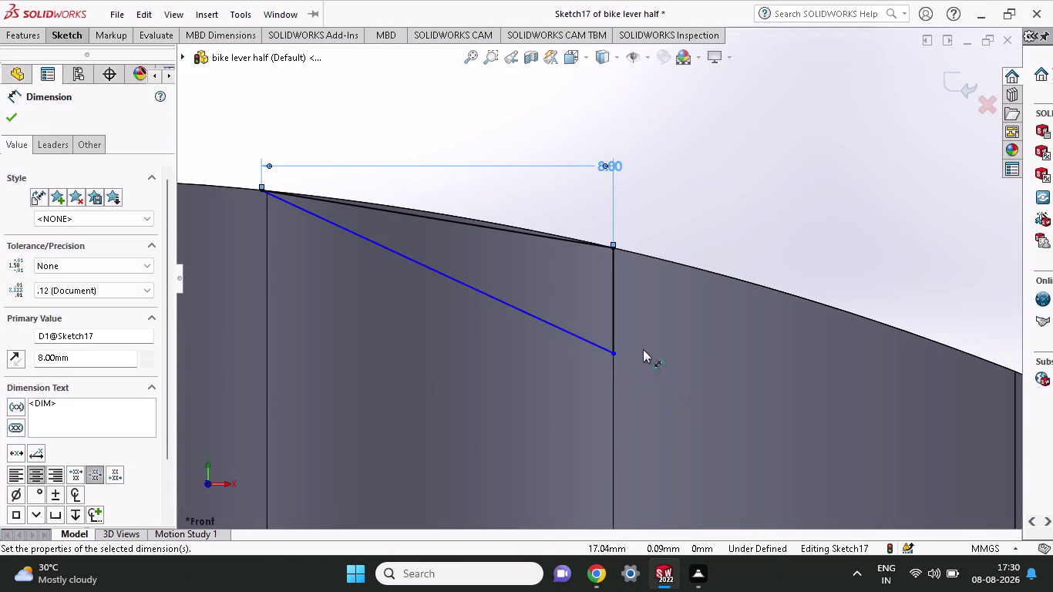
Dimension the triangle's vertical height as 4 mm, accepting the low-memory warnings.
click(612, 354)
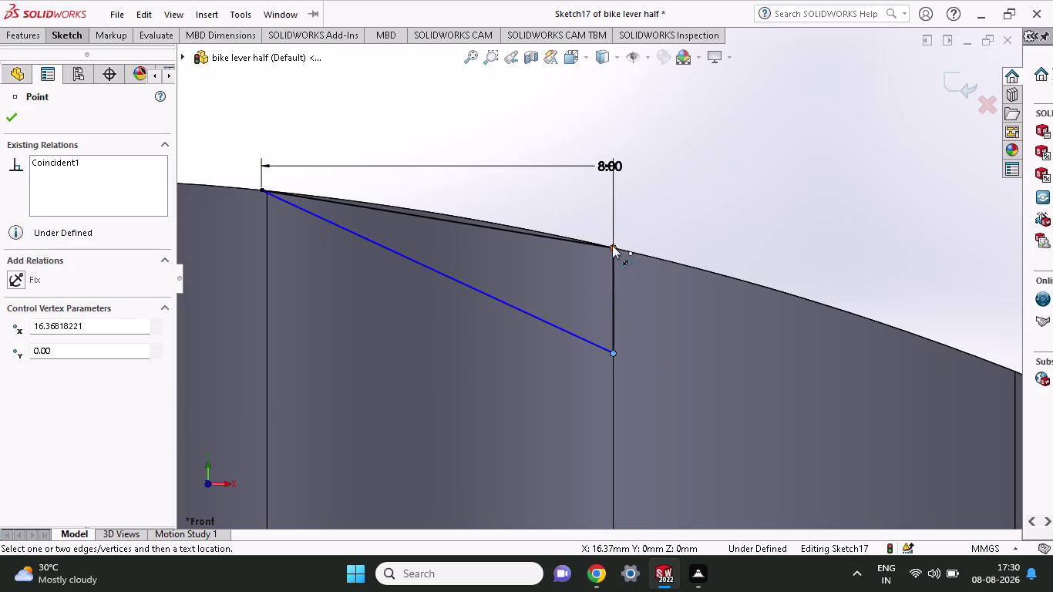
click(612, 246)
click(772, 222)
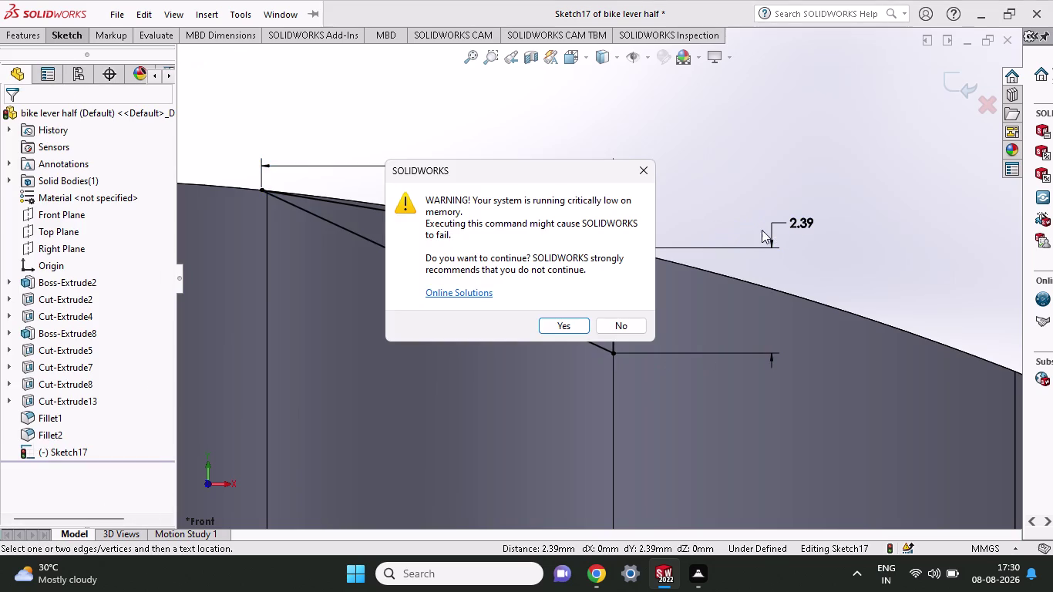
click(606, 328)
double_click(801, 221)
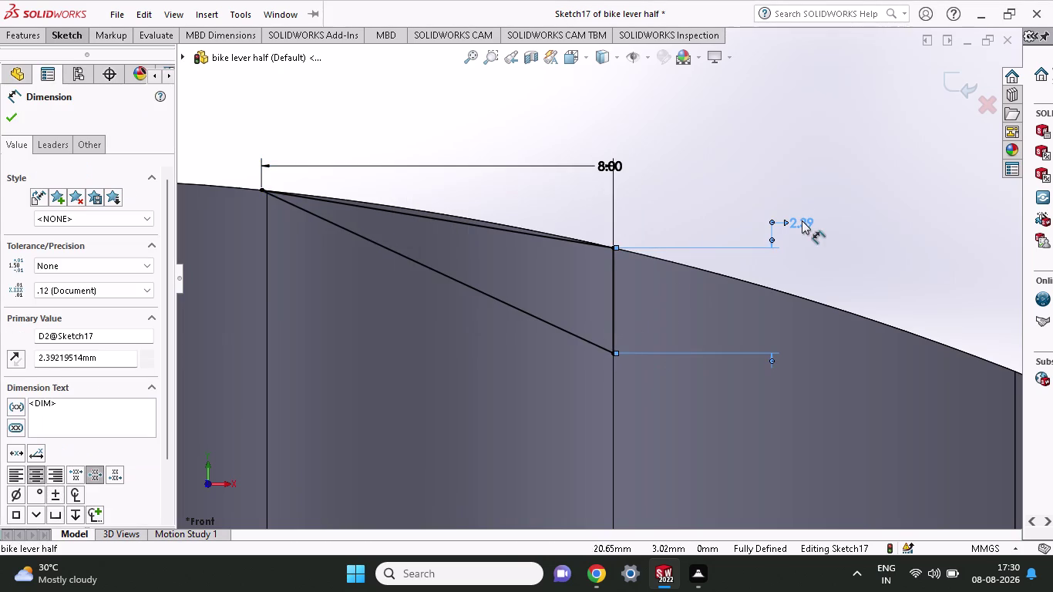
click(604, 317)
double_click(793, 225)
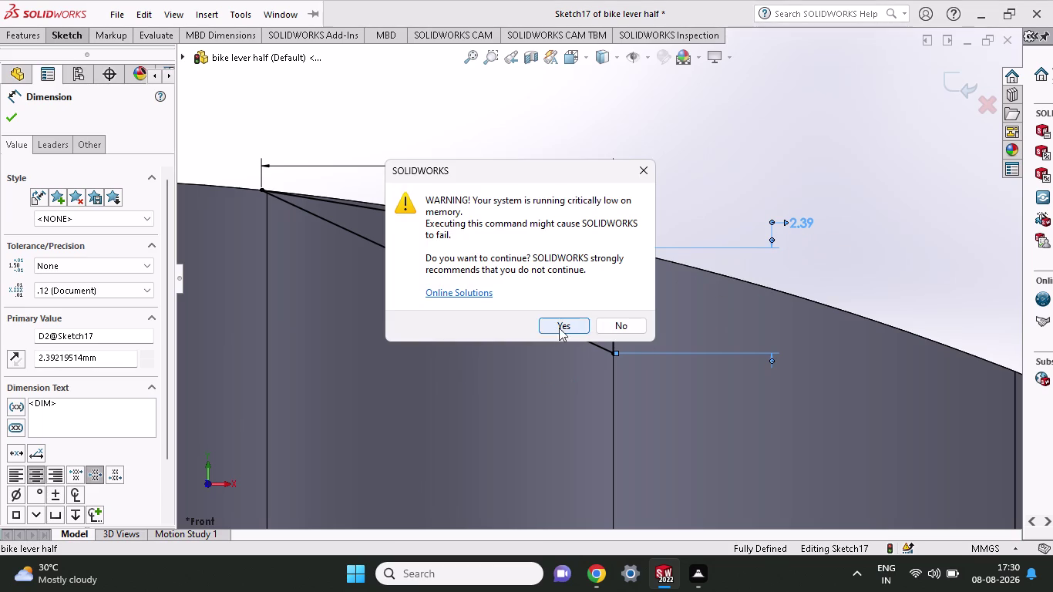
click(603, 325)
double_click(803, 223)
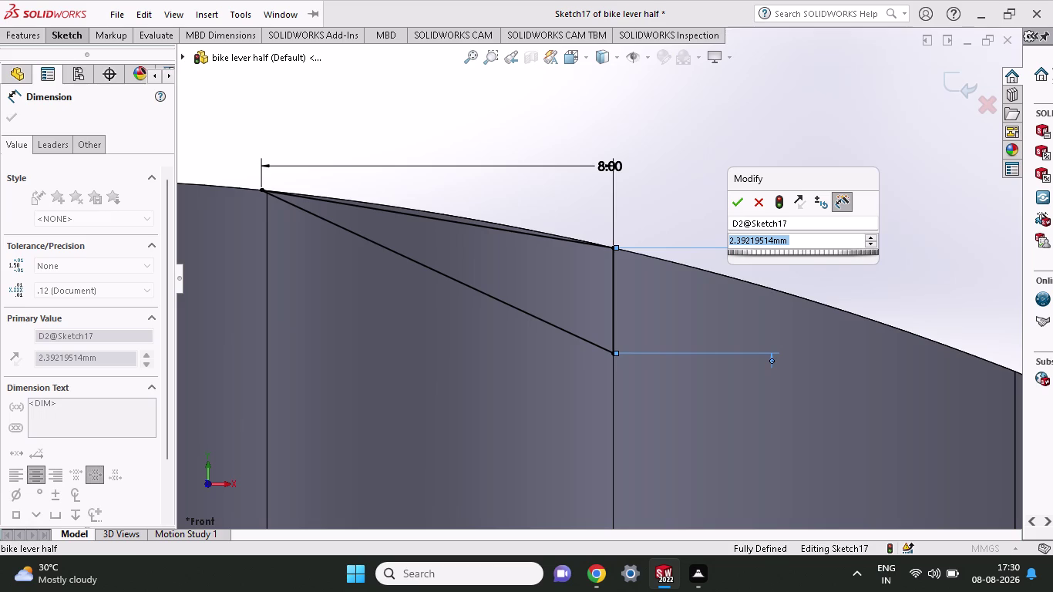
key(4)
click(735, 209)
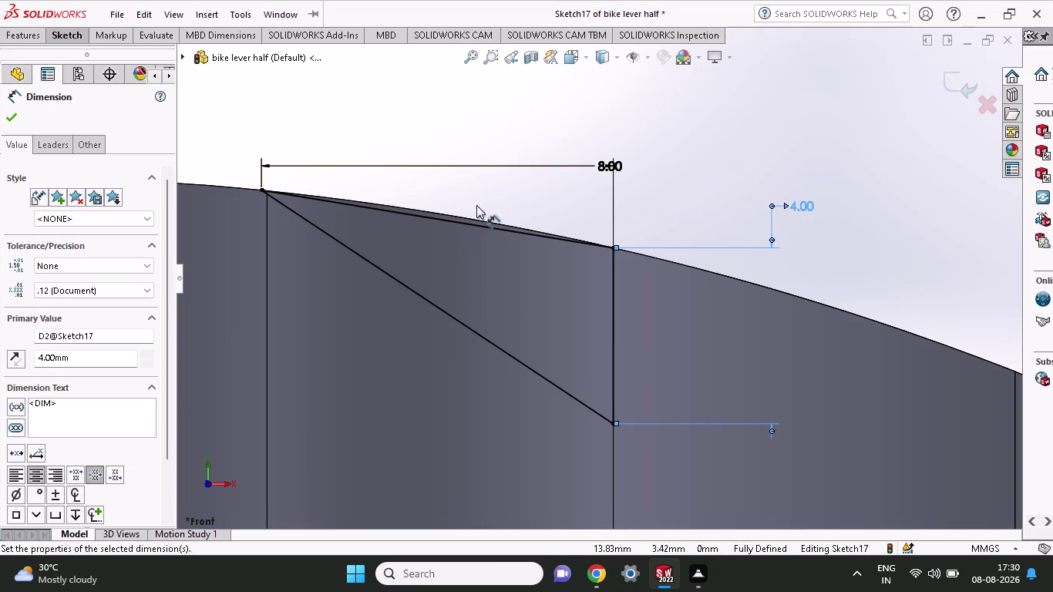
Orbit and zoom to view the dimensioned triangle in 3D.
middle_drag(713, 192, 700, 226)
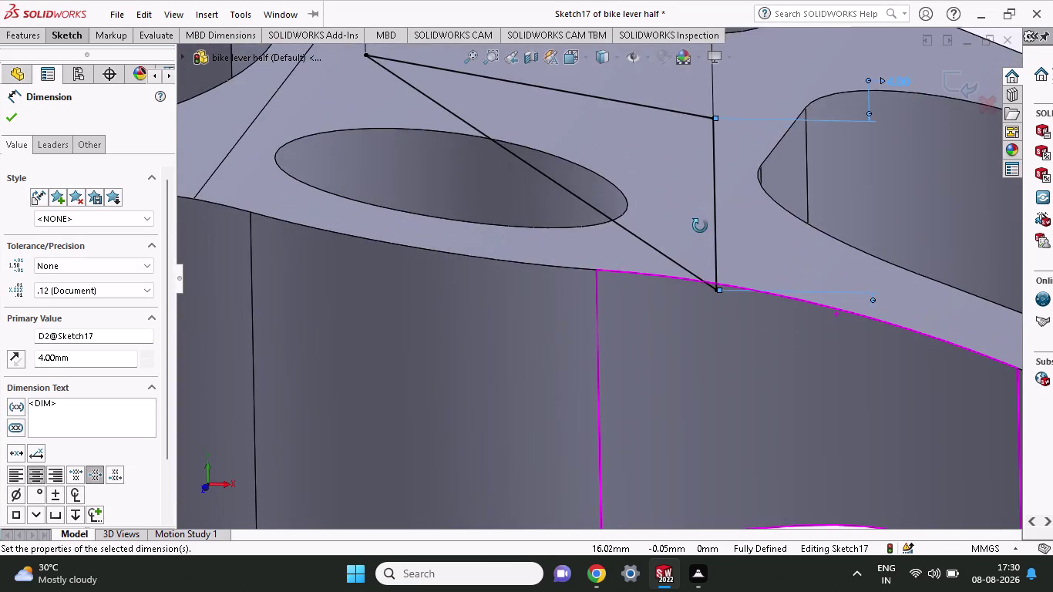
middle_drag(700, 225, 710, 204)
scroll(up, 3)
scroll(up, 3)
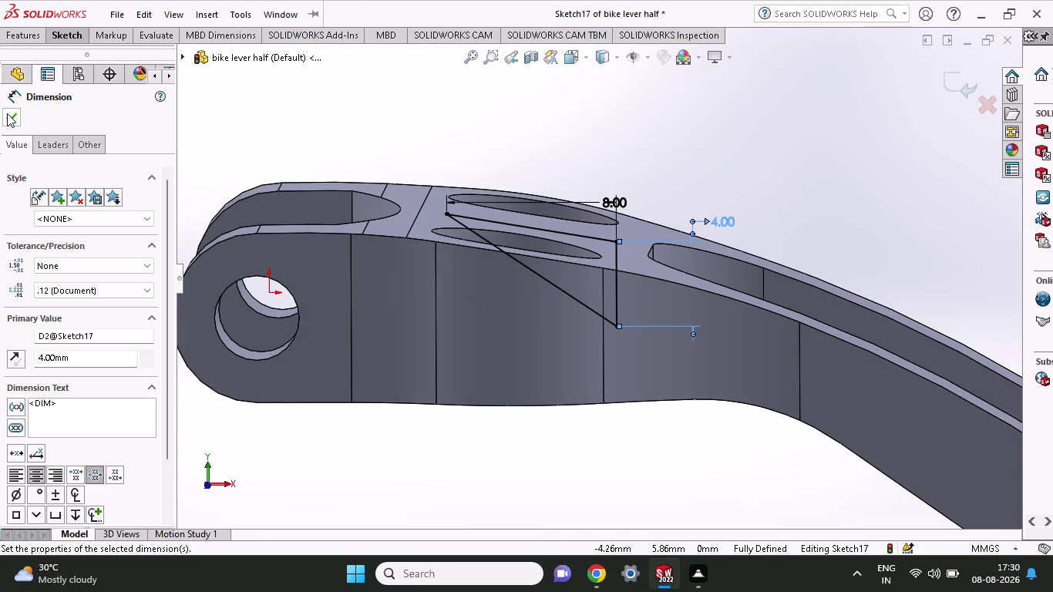
click(6, 114)
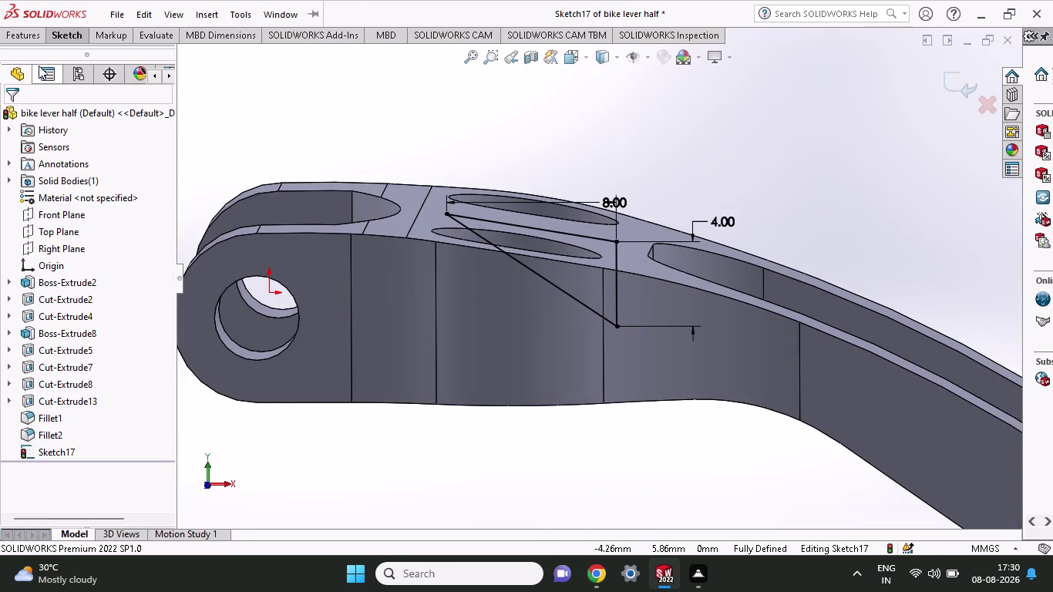
Start an Extruded Cut with Direction 2 enabled and Direction 1 Blind at 2.5 mm.
click(38, 41)
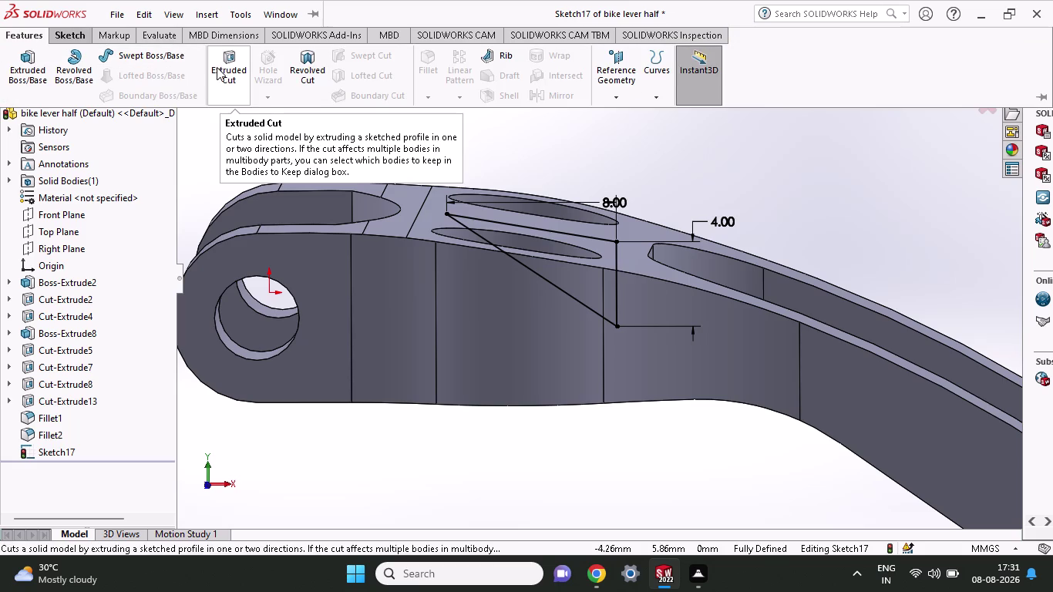
click(219, 67)
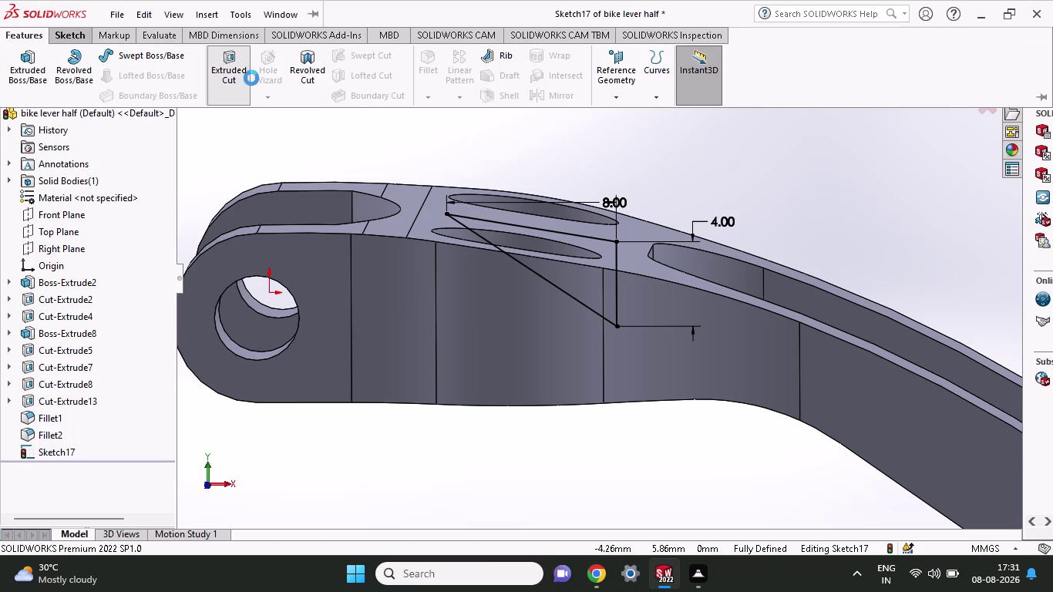
middle_drag(784, 182, 771, 202)
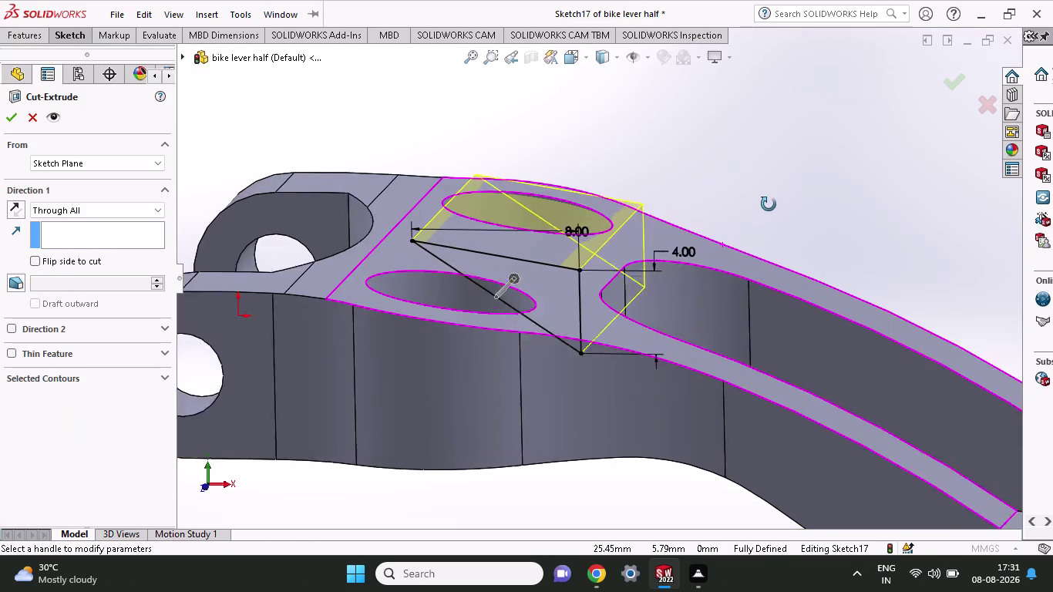
middle_drag(771, 202, 762, 216)
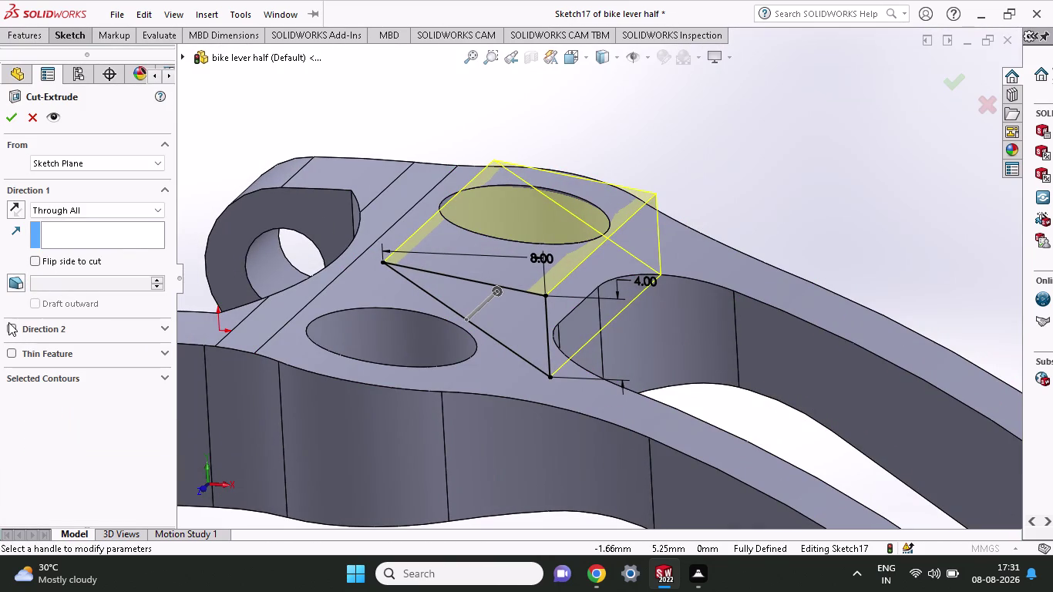
click(9, 322)
click(9, 331)
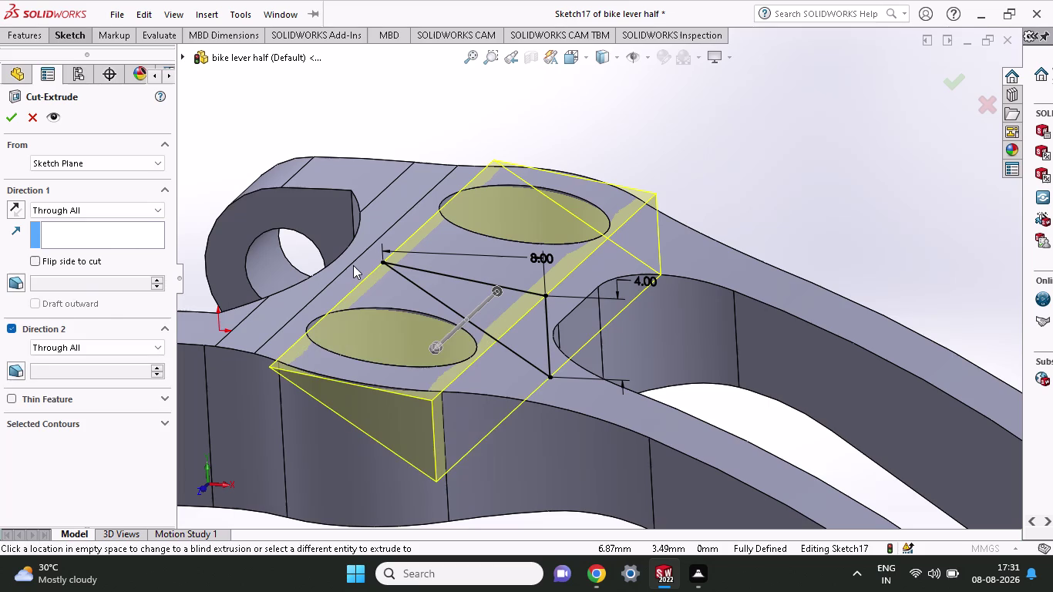
click(79, 213)
click(78, 226)
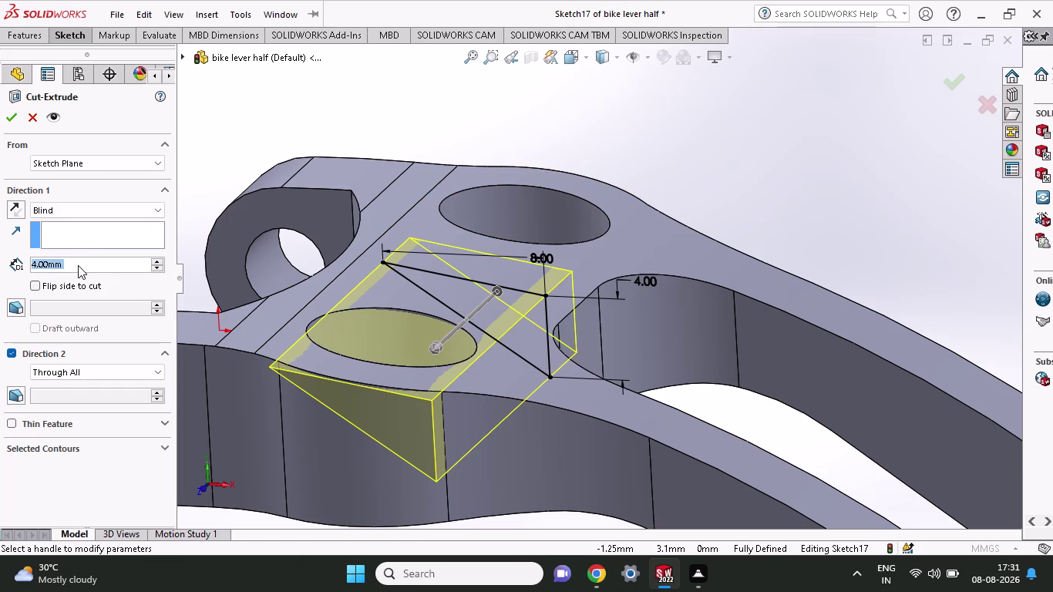
key(2)
key(period)
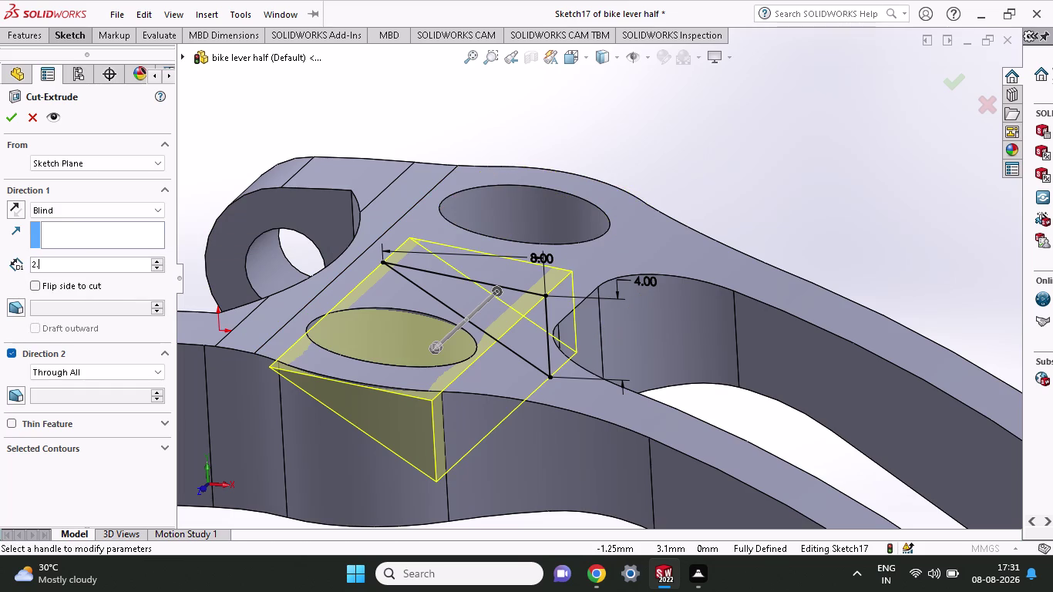
key(5)
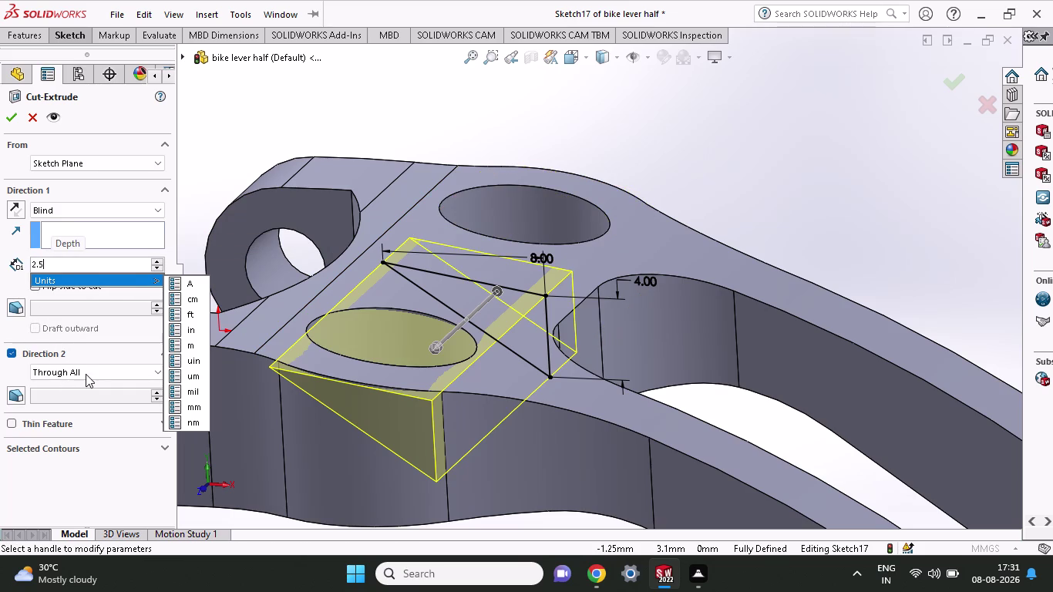
click(86, 368)
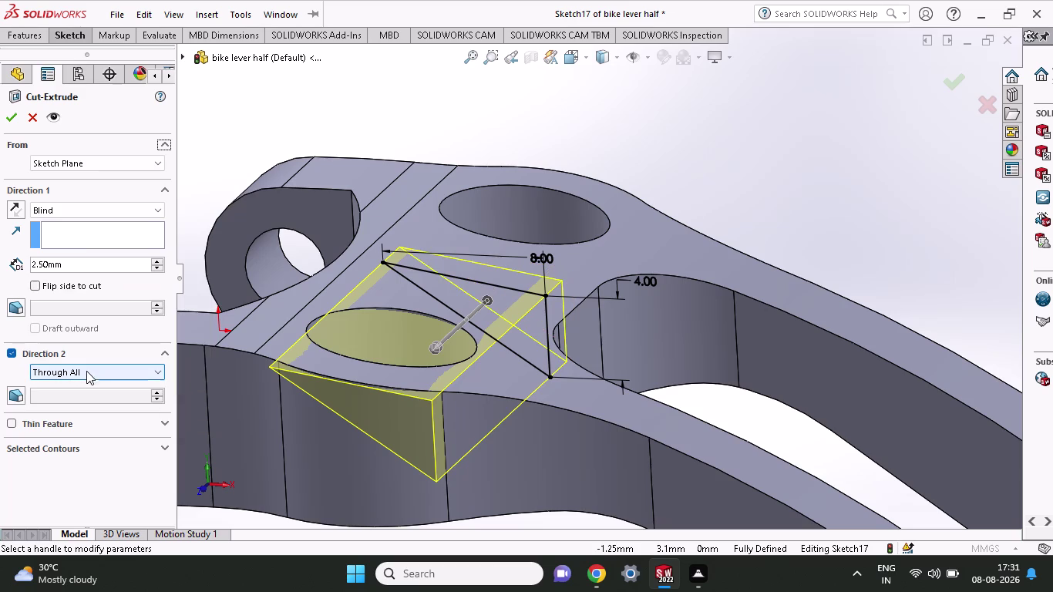
Set Direction 2 Blind at 2.5 mm, confirm the cut, and keep all bodies.
click(86, 374)
click(74, 381)
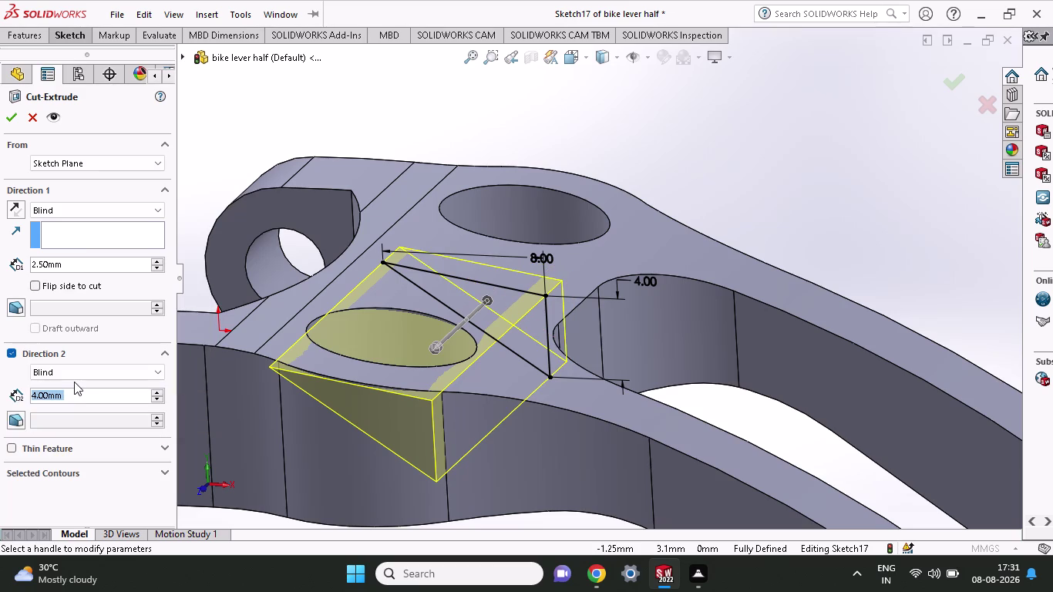
key(2)
text(.)
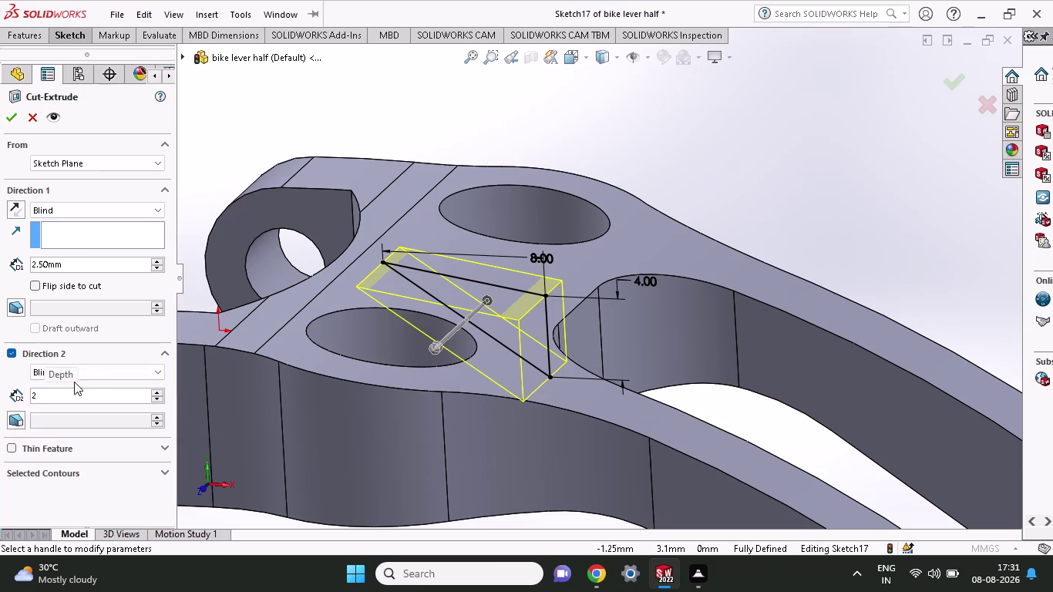
text(5)
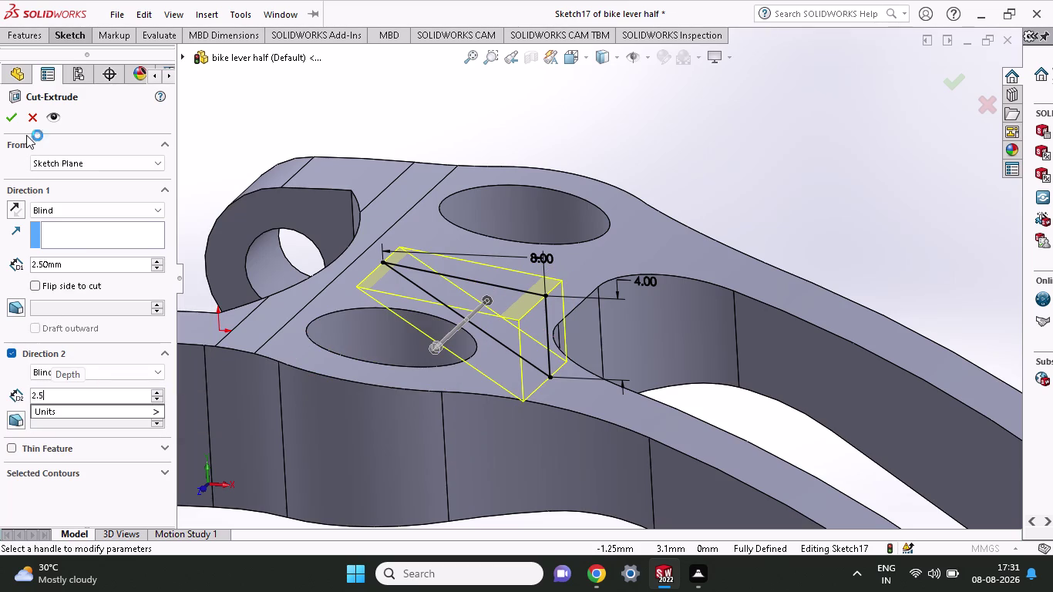
click(10, 117)
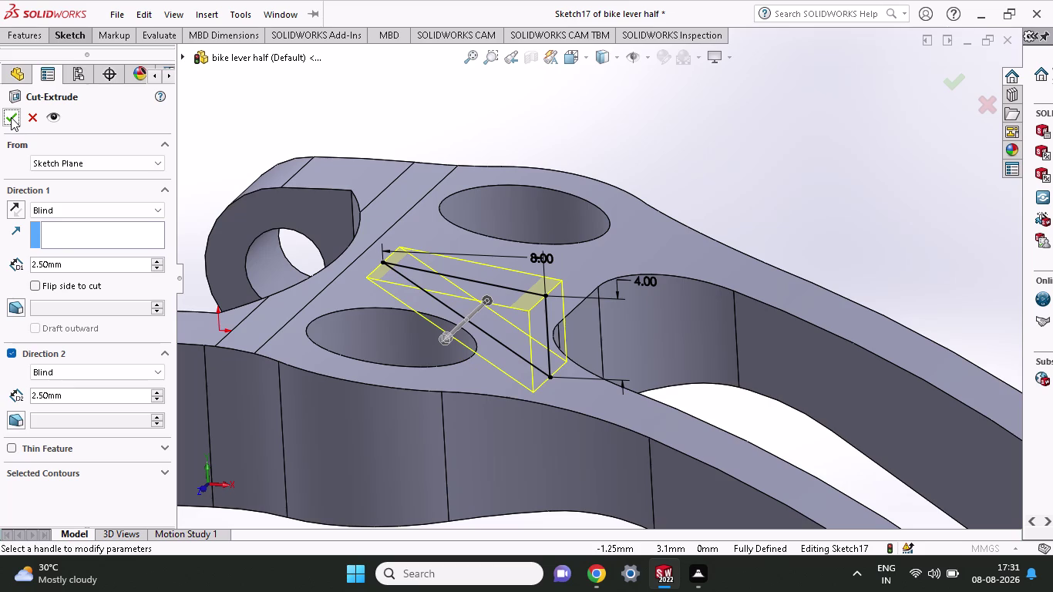
click(11, 117)
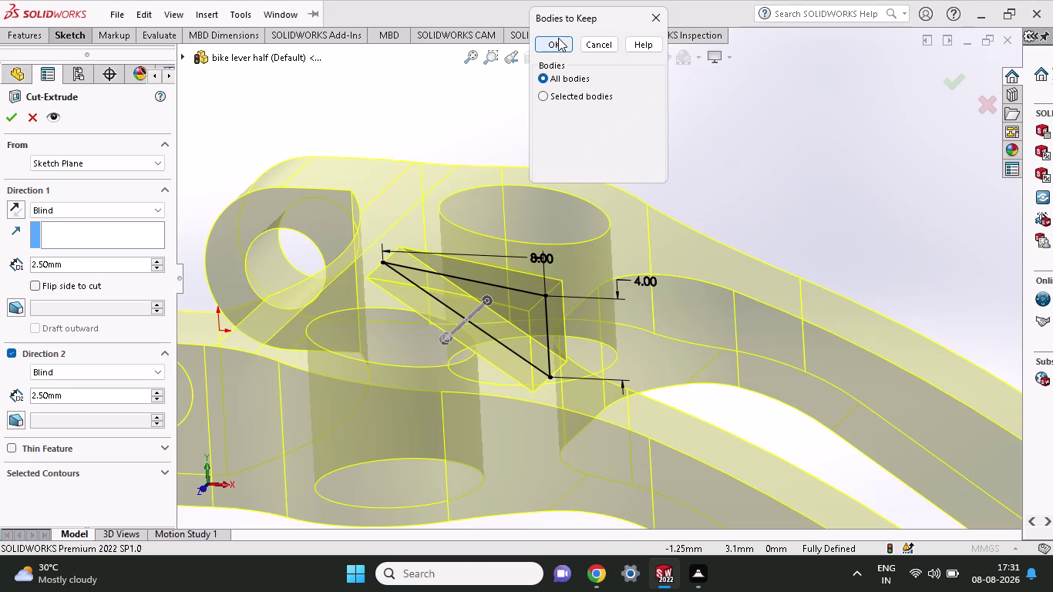
click(559, 49)
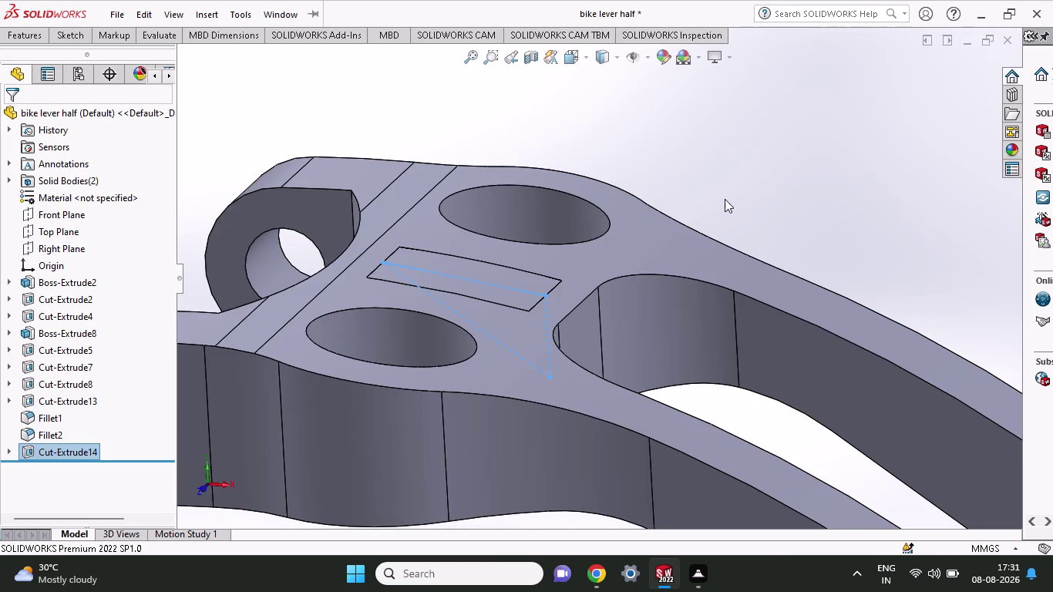
Undo Cut-Extrude14 and decline the low-memory warning on a new cut attempt.
key(ctrl+z)
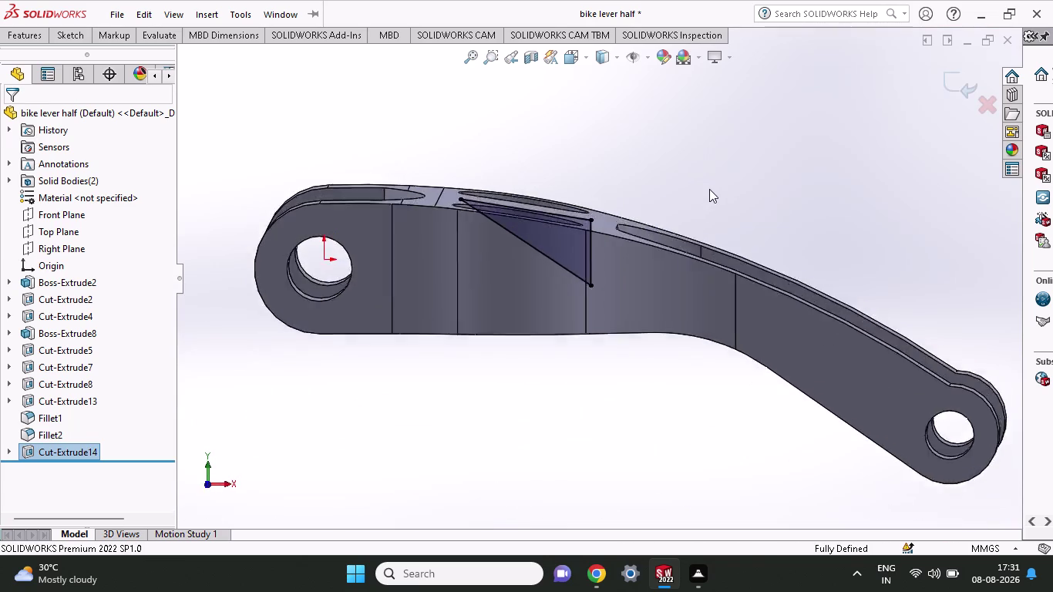
click(18, 30)
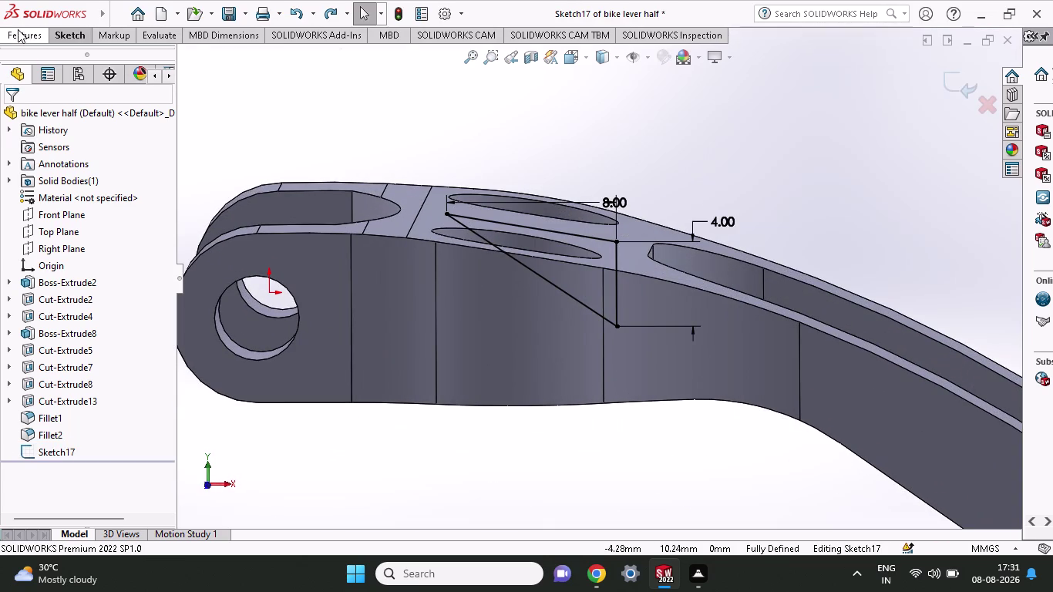
click(225, 64)
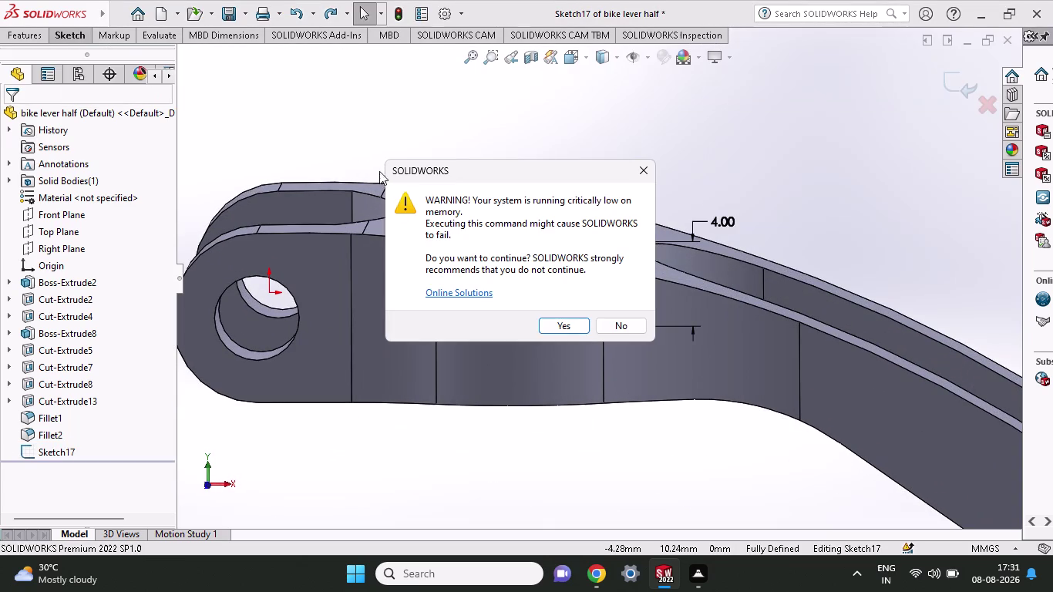
click(627, 327)
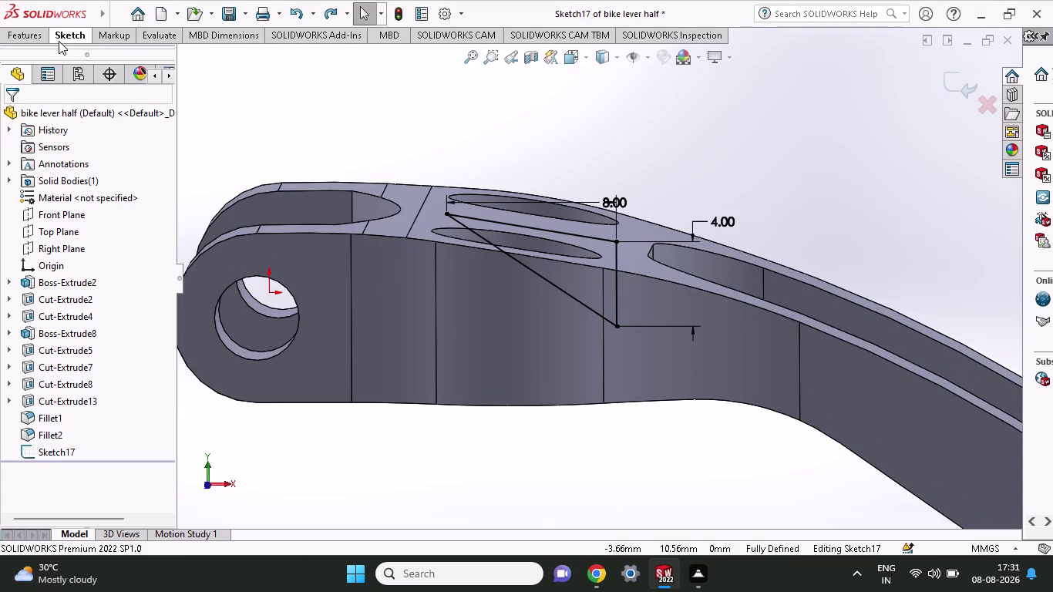
Retry sketch and feature commands several times, declining each low-memory warning.
click(25, 34)
click(238, 66)
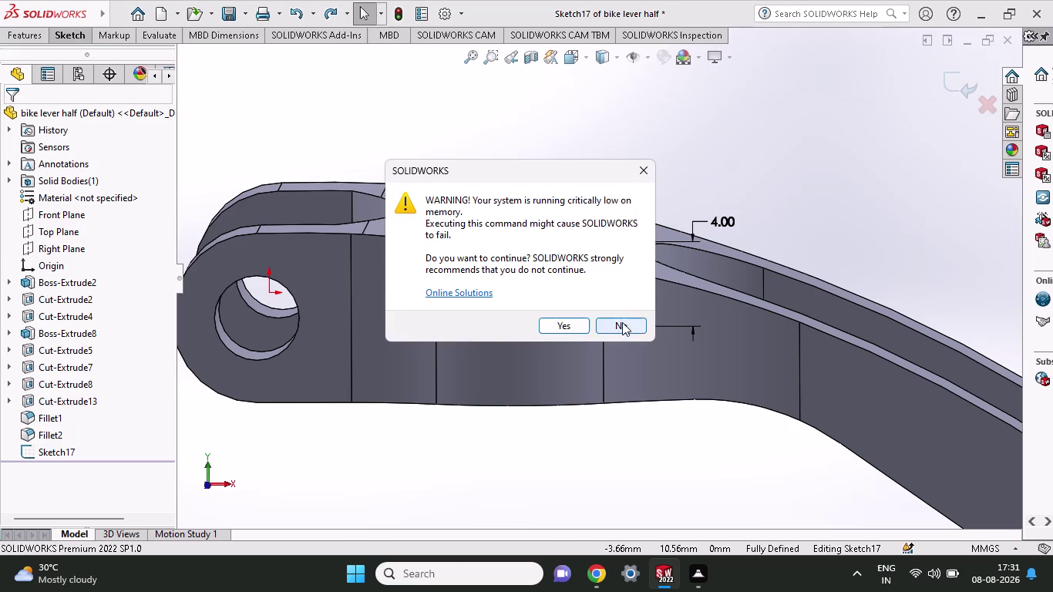
click(622, 322)
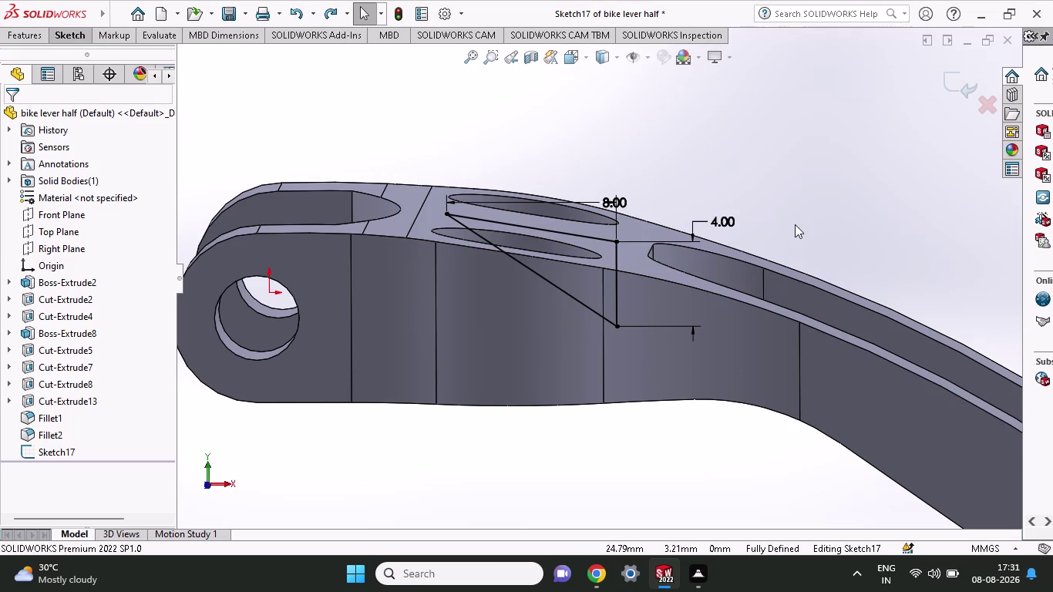
middle_drag(795, 224, 791, 236)
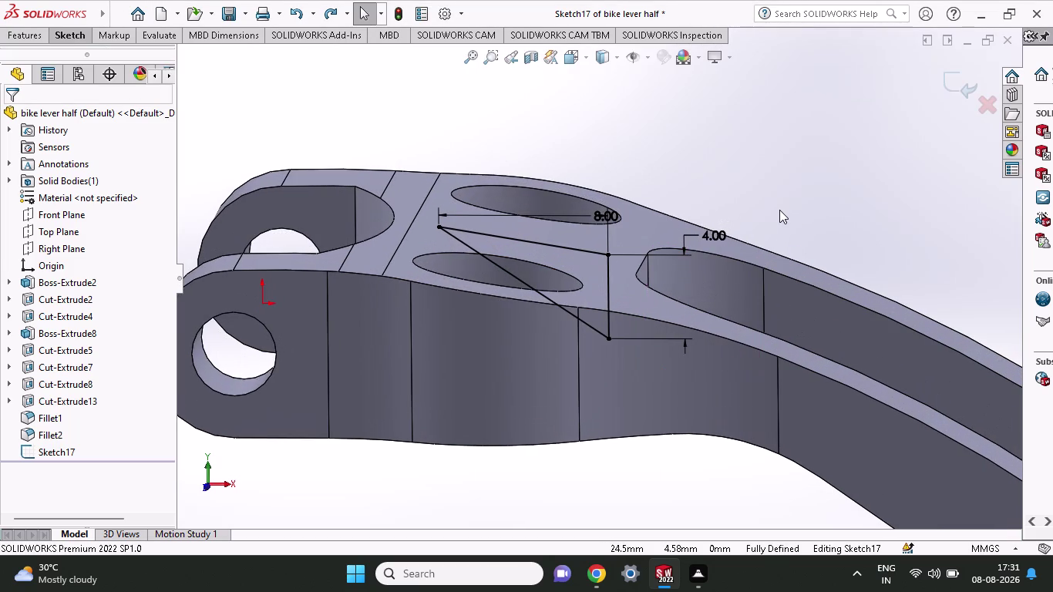
click(46, 32)
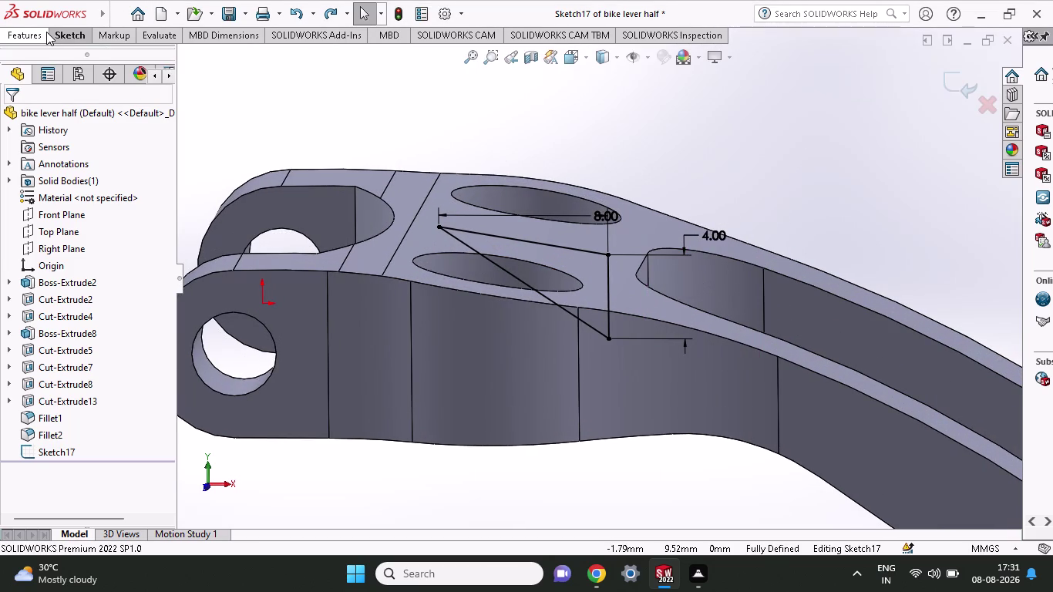
click(221, 62)
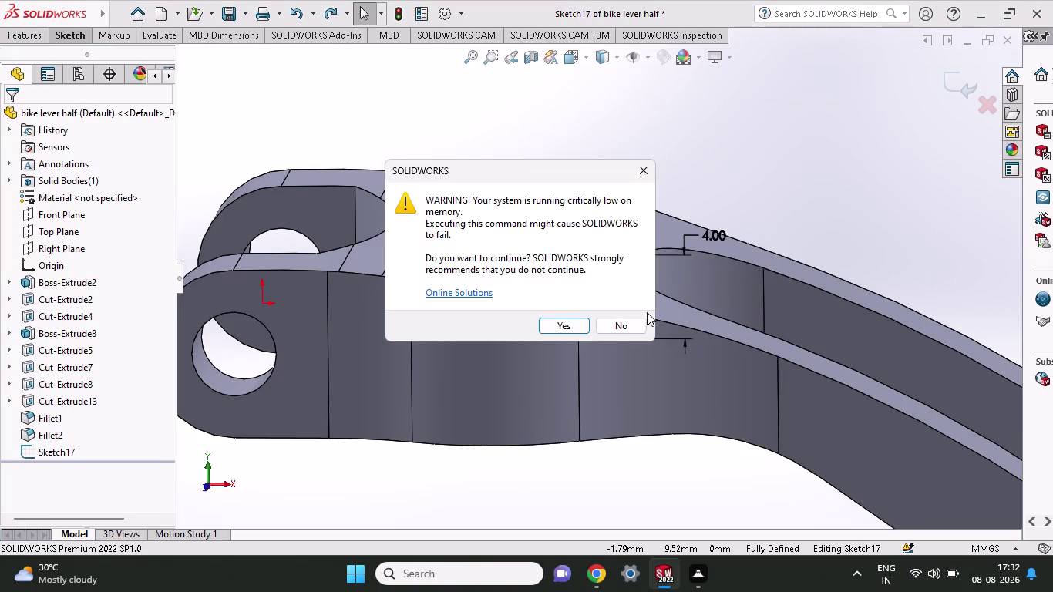
click(638, 333)
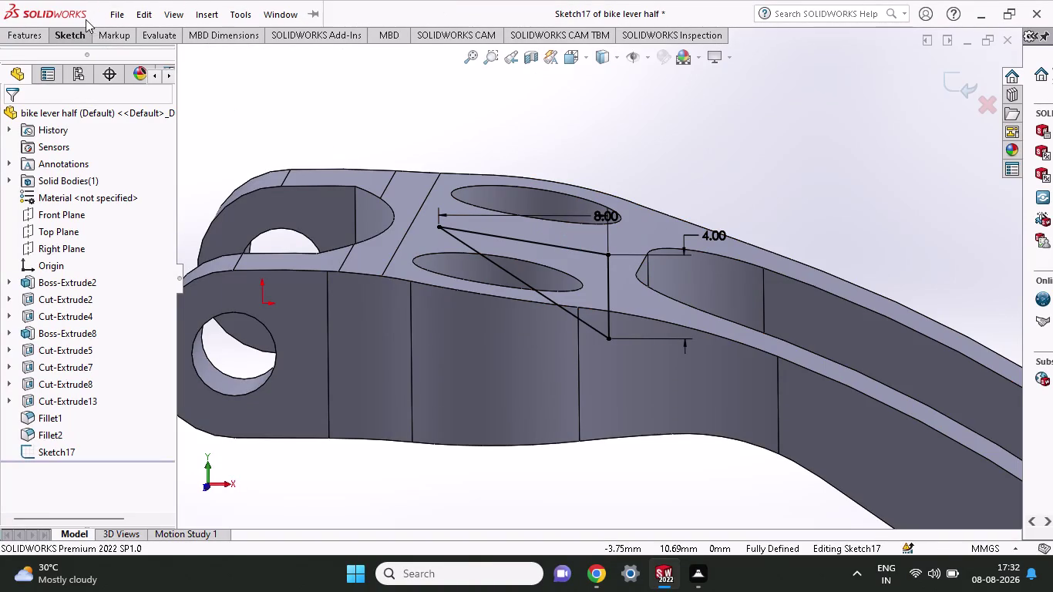
click(15, 38)
click(215, 59)
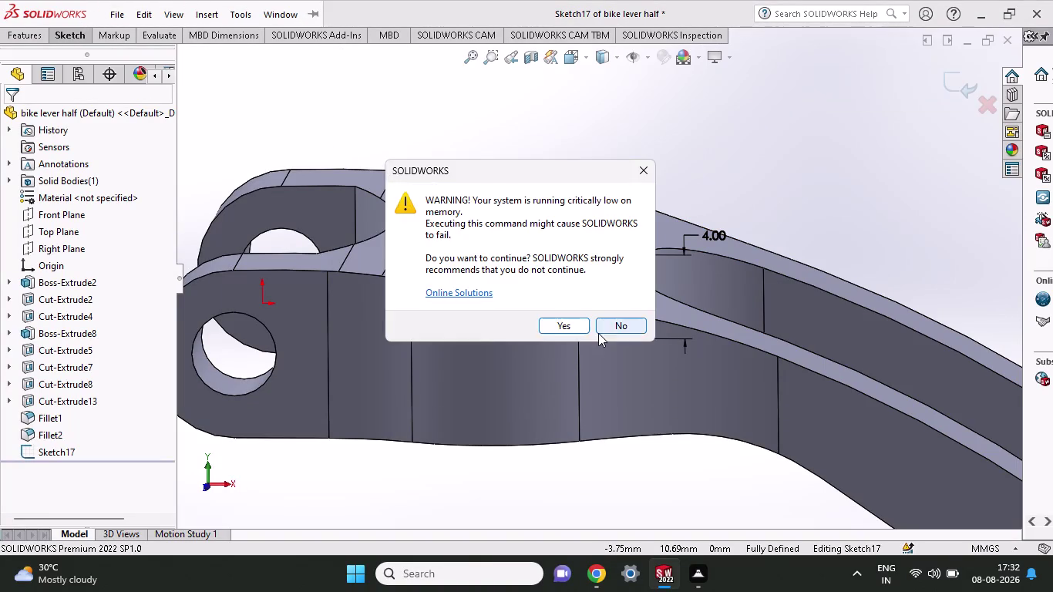
click(600, 334)
click(35, 38)
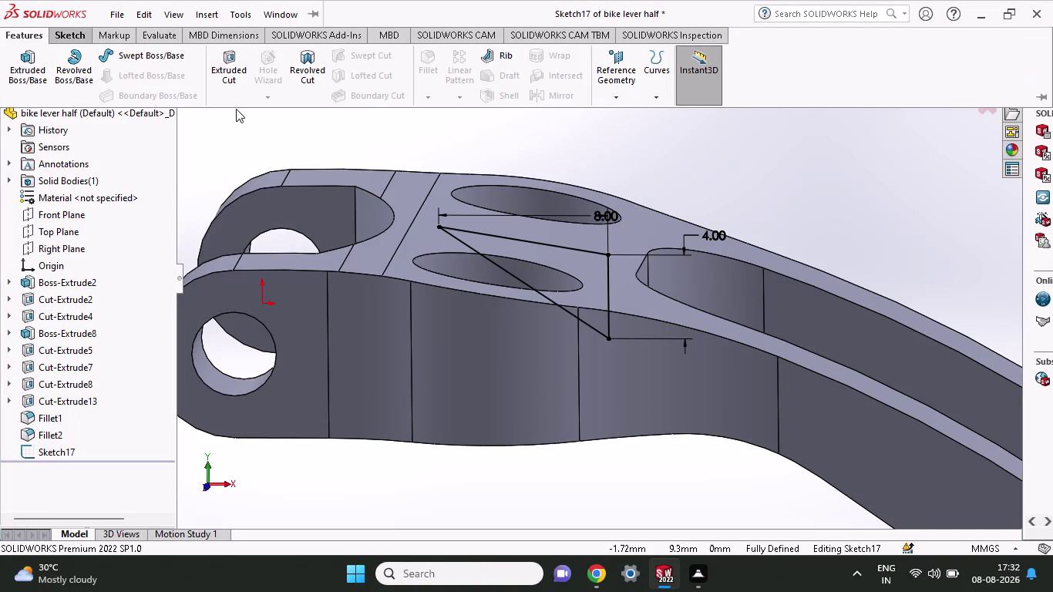
click(231, 82)
click(624, 329)
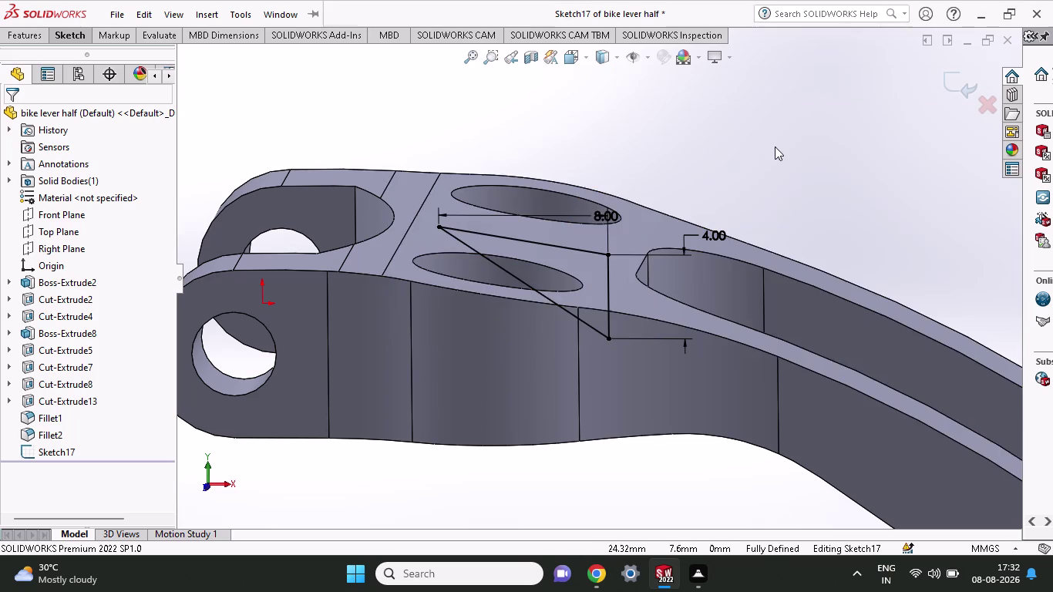
middle_drag(775, 146, 727, 216)
scroll(up, 3)
scroll(up, 3)
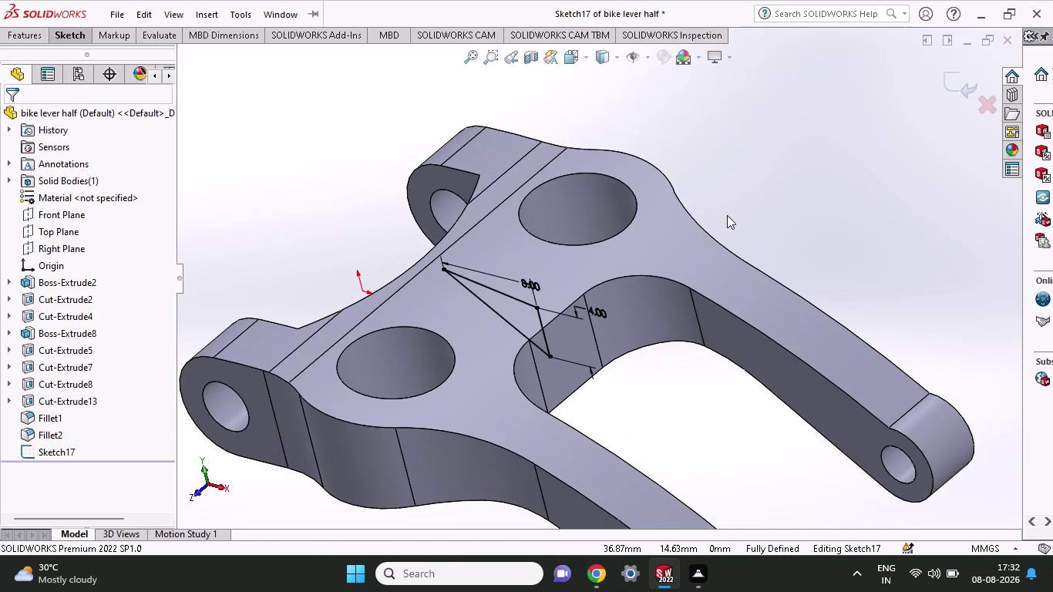
click(20, 30)
click(228, 75)
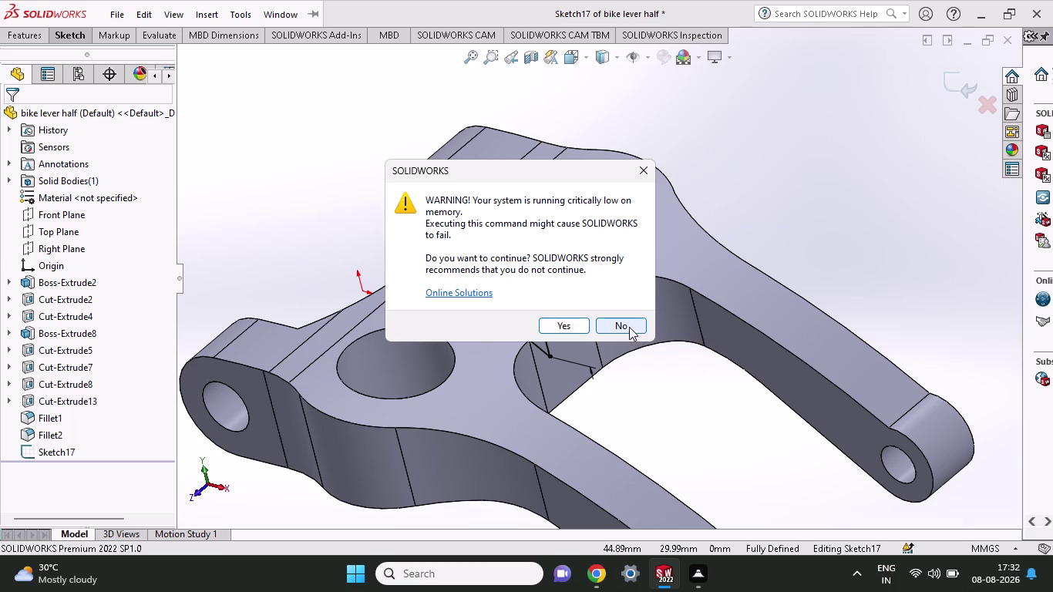
click(628, 324)
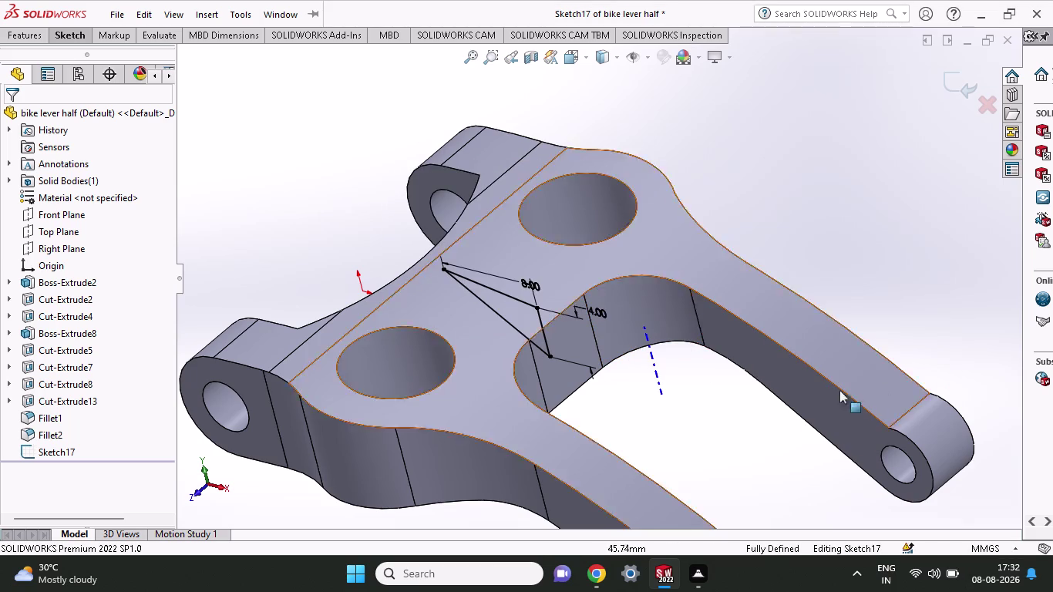
click(39, 48)
click(34, 35)
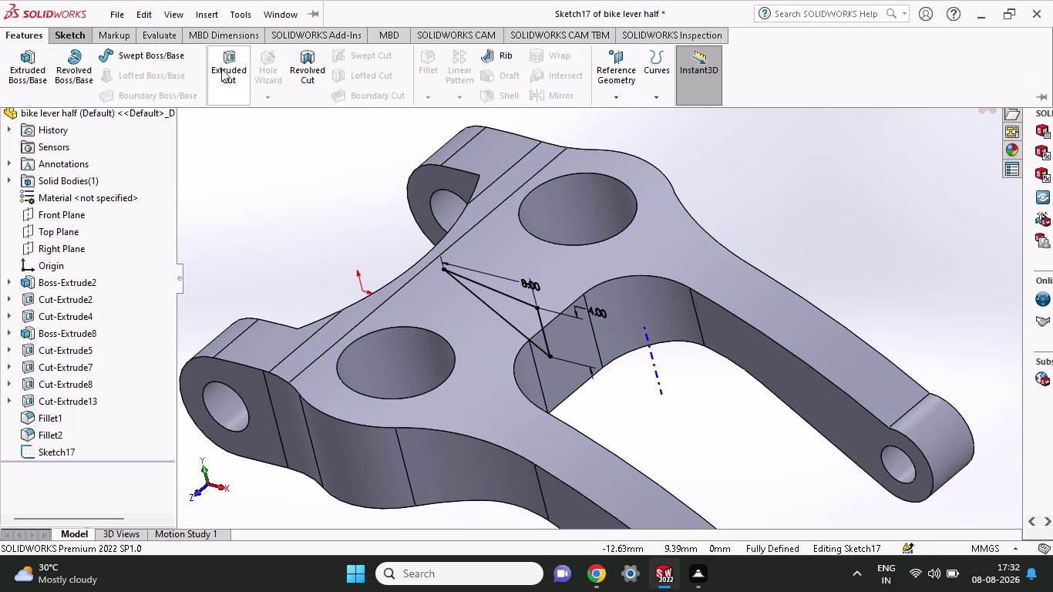
click(221, 68)
click(623, 334)
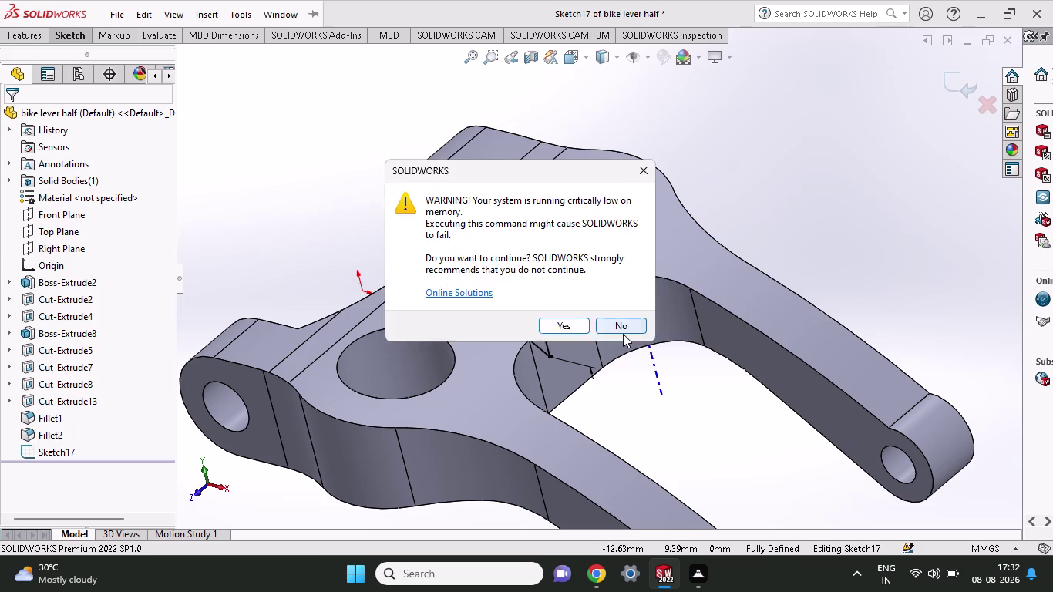
click(36, 42)
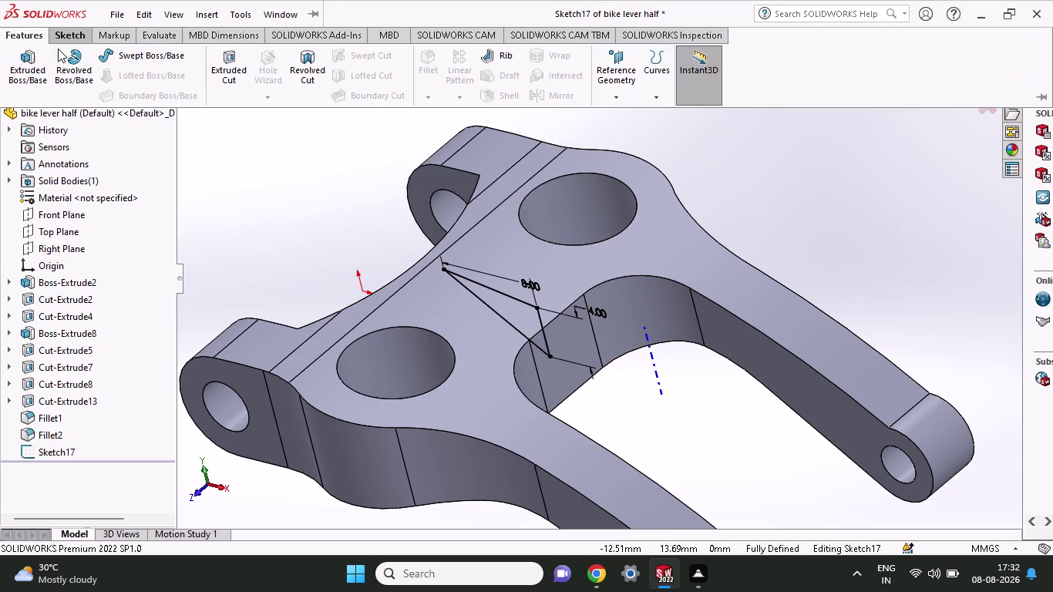
click(223, 63)
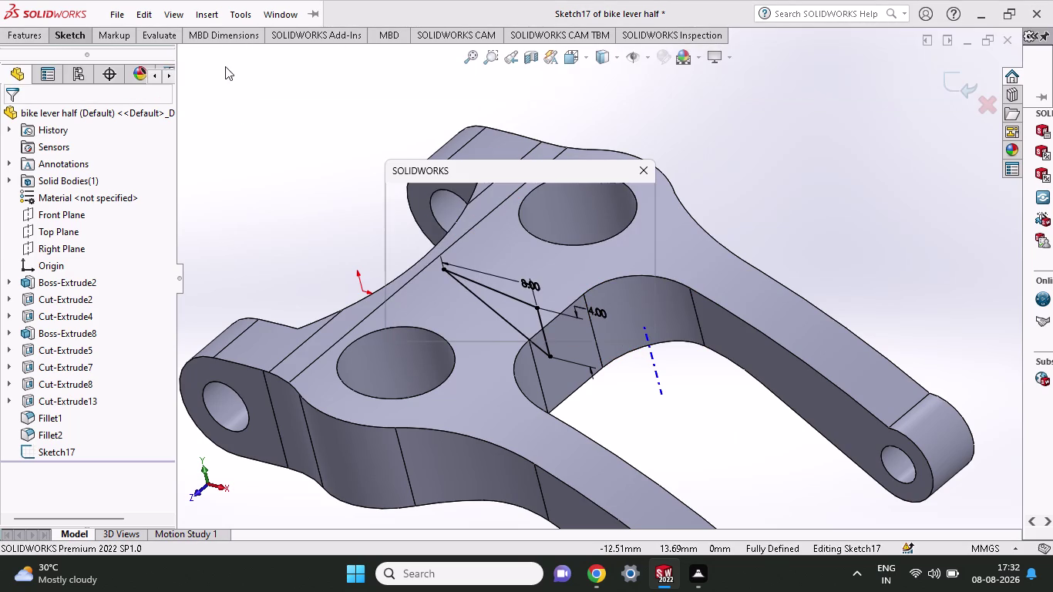
click(624, 323)
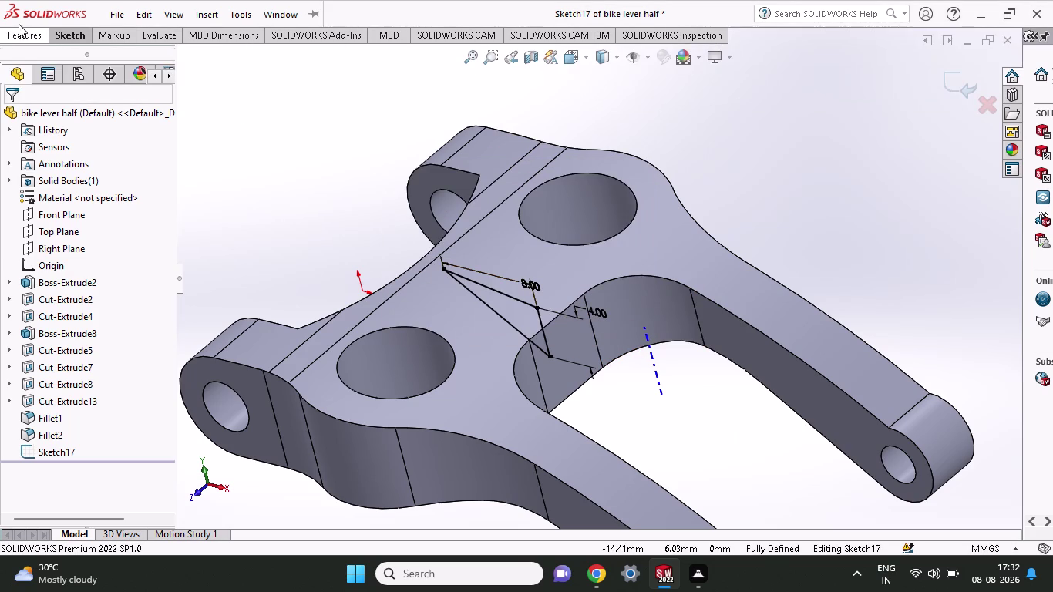
click(24, 38)
click(250, 87)
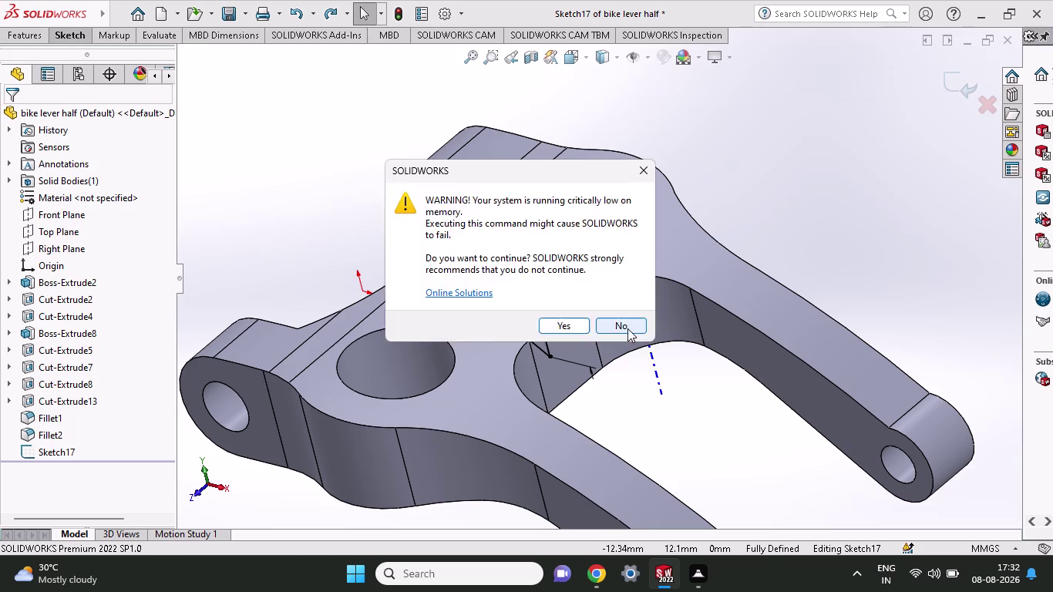
click(627, 328)
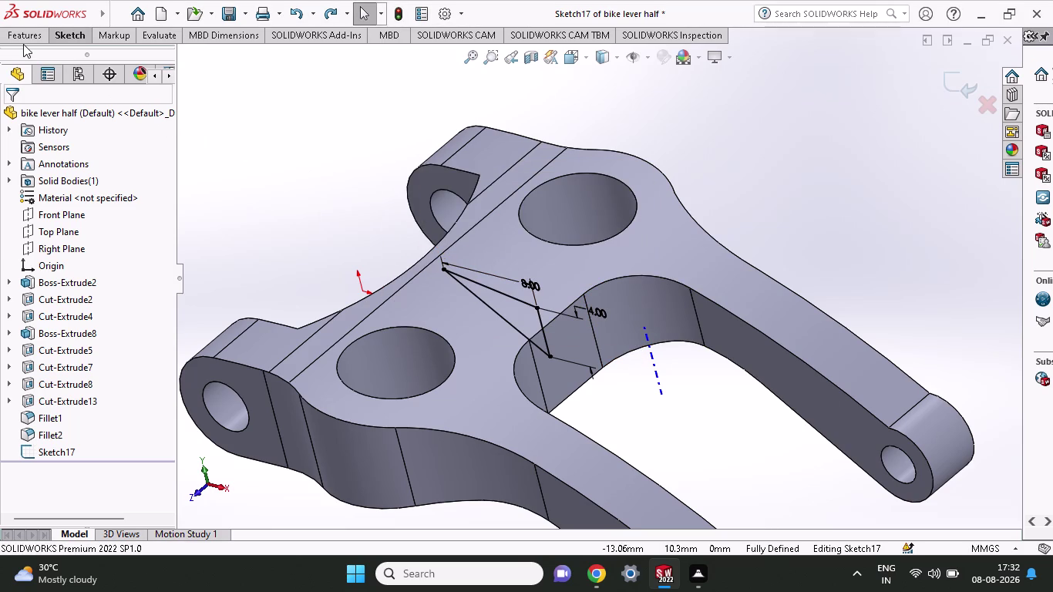
click(44, 33)
click(227, 82)
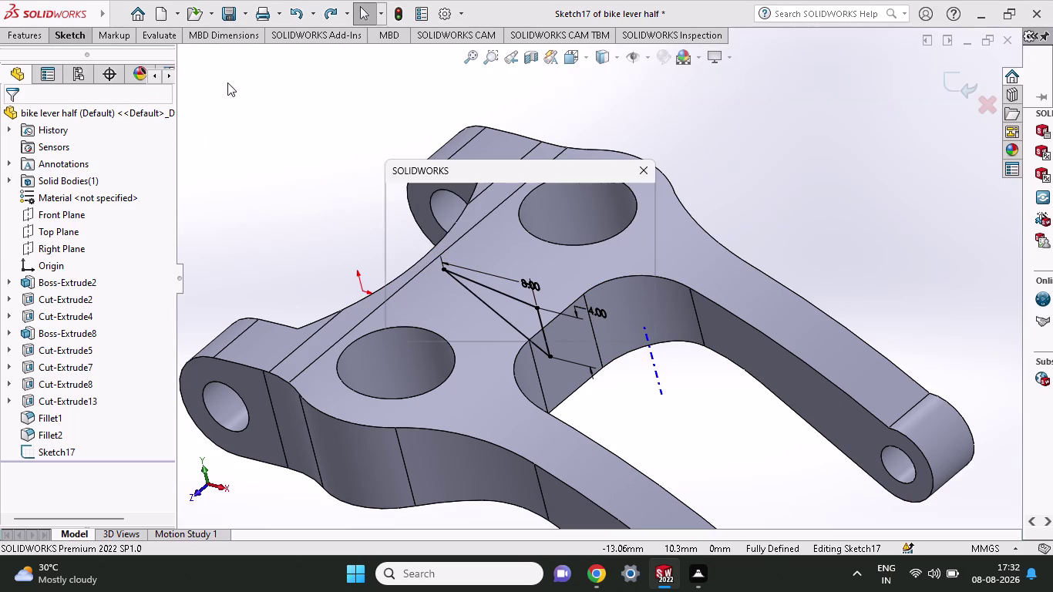
click(638, 326)
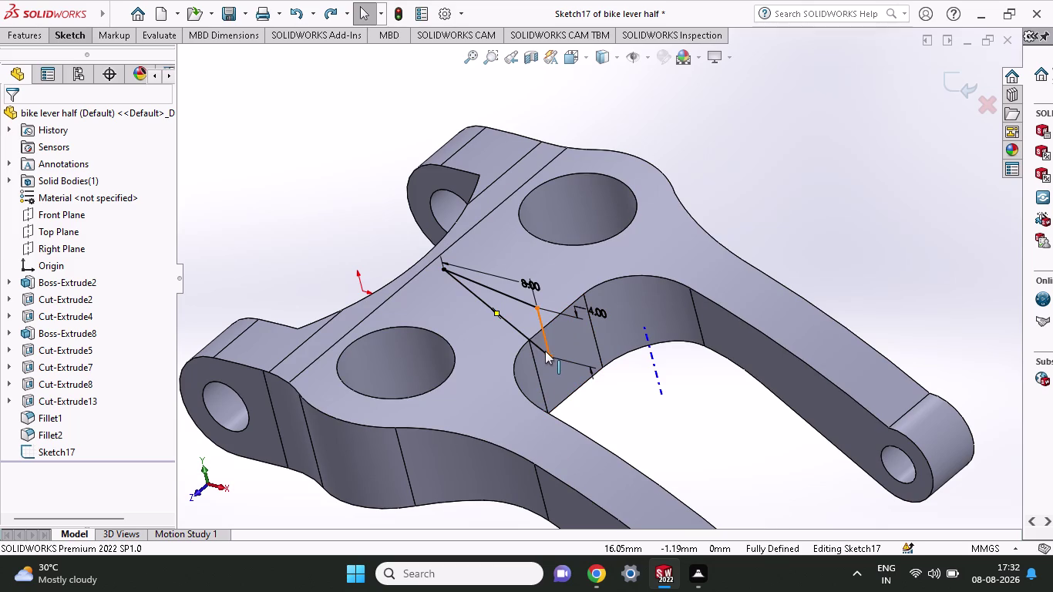
click(17, 25)
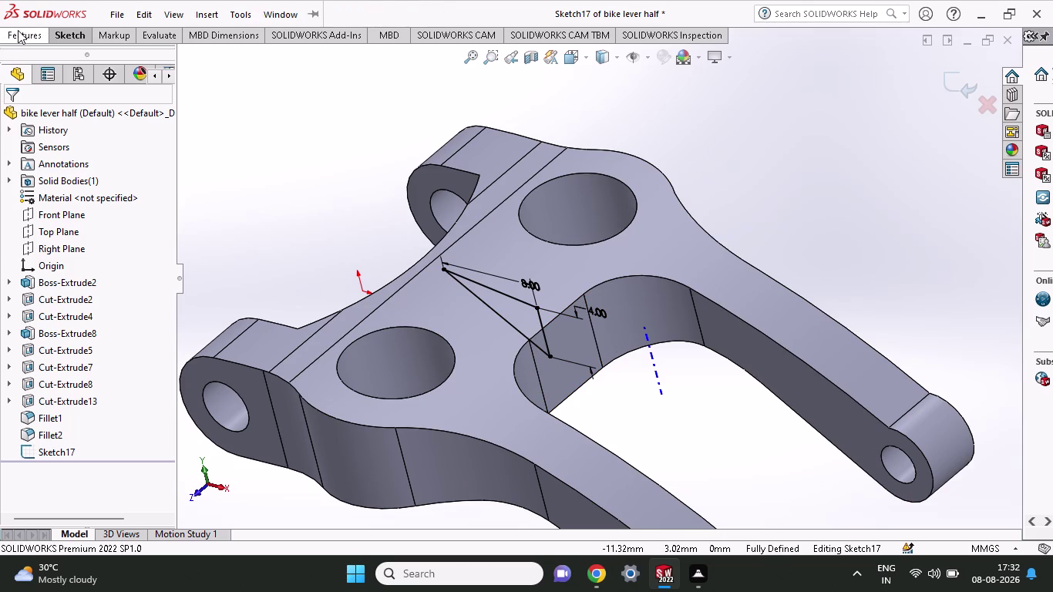
click(18, 30)
click(208, 71)
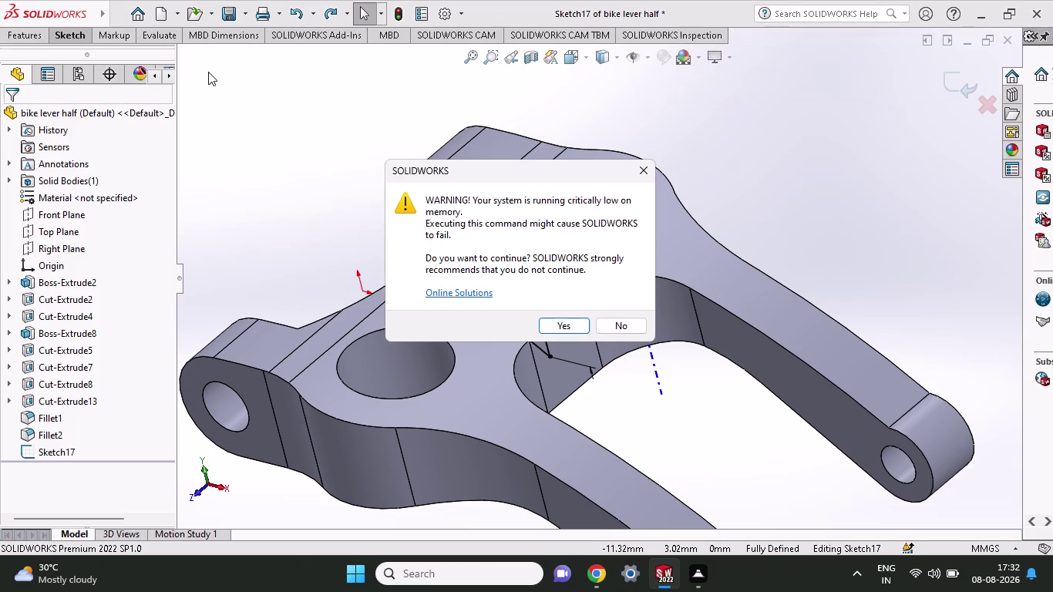
click(615, 323)
middle_drag(623, 385, 650, 383)
Orbit the lever and try Extruded Cut twice, declining both low-memory warnings.
scroll(up, 3)
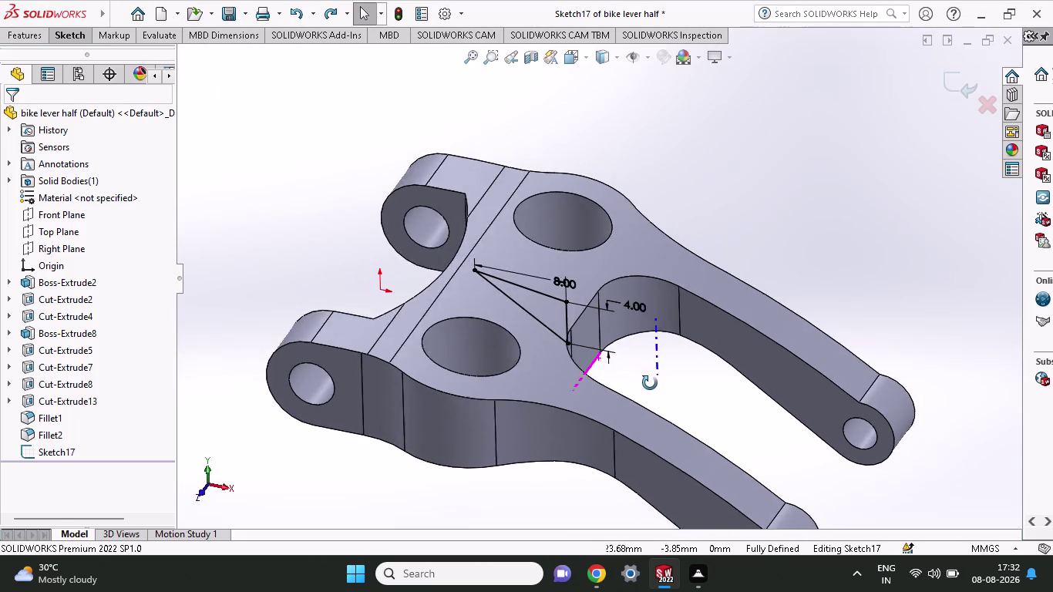
middle_drag(650, 383, 667, 382)
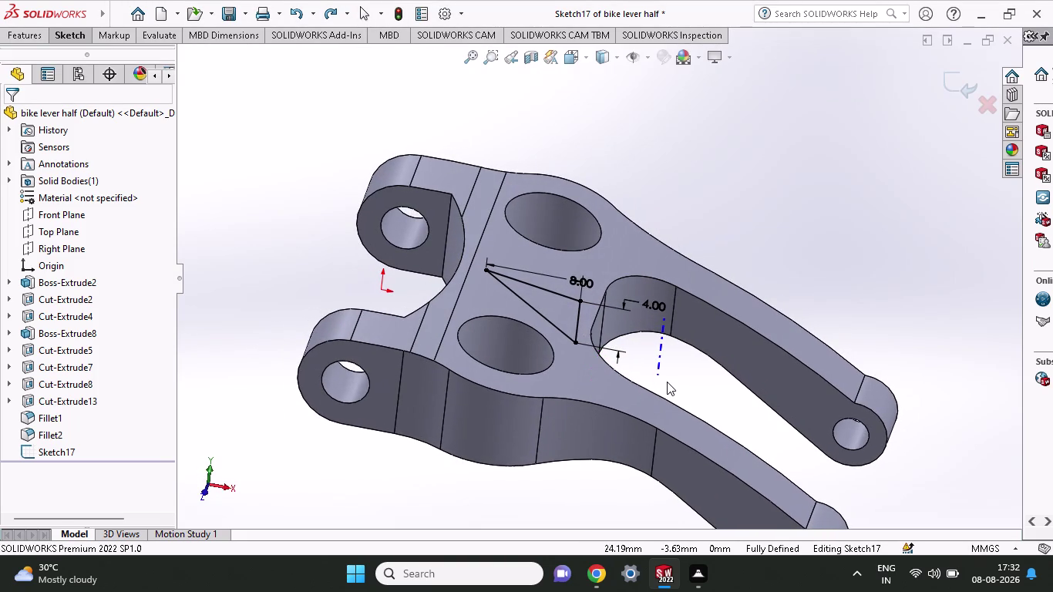
click(42, 41)
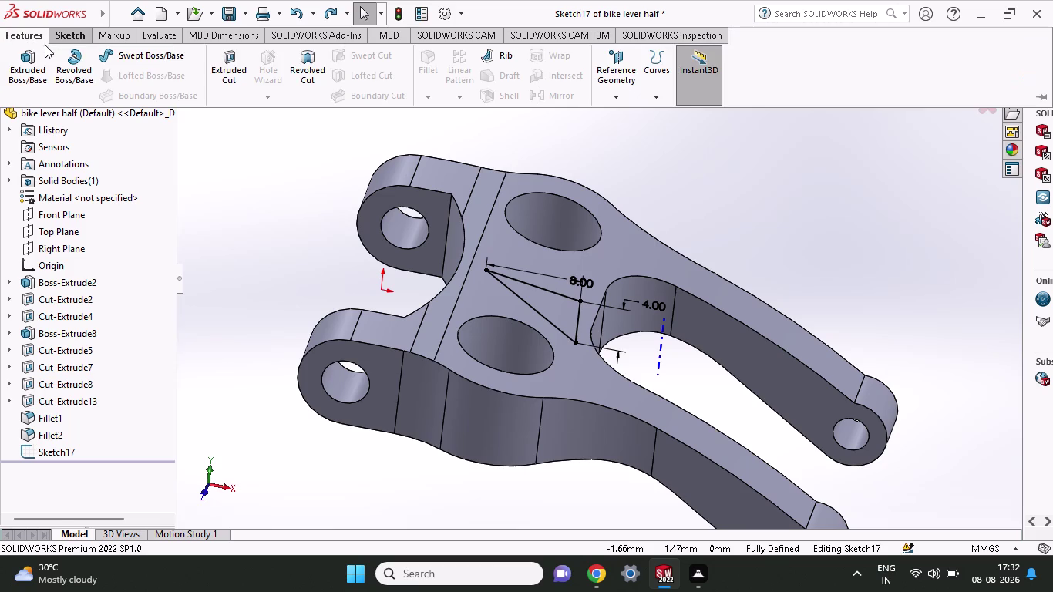
click(220, 59)
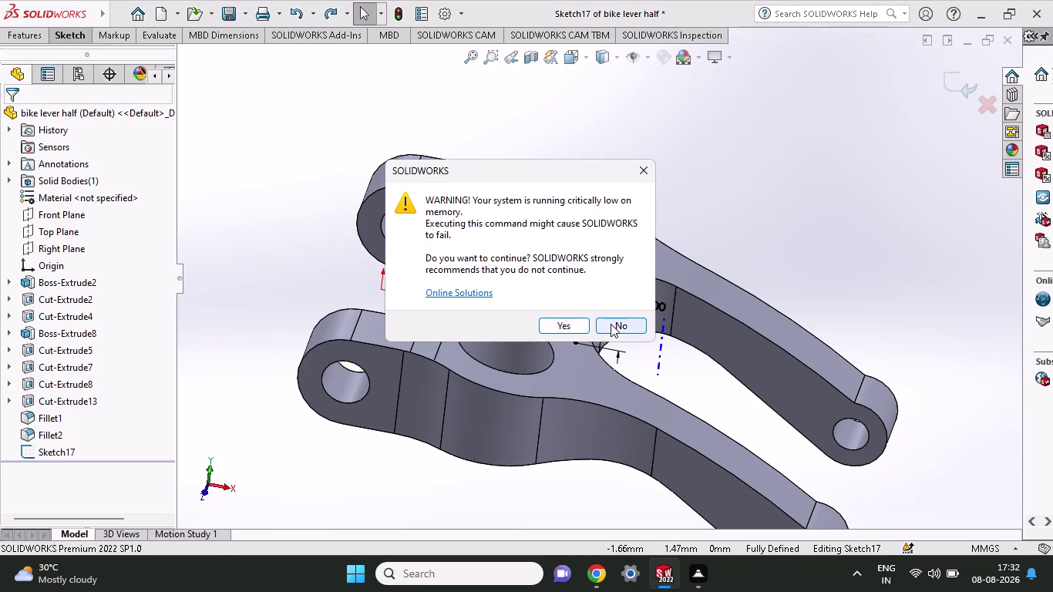
click(611, 324)
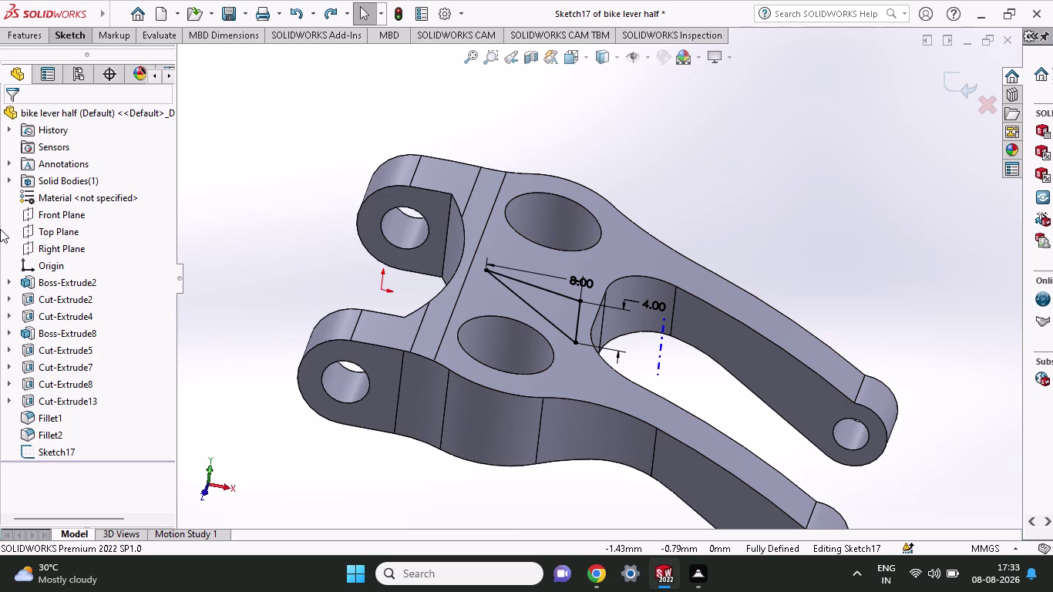
click(32, 42)
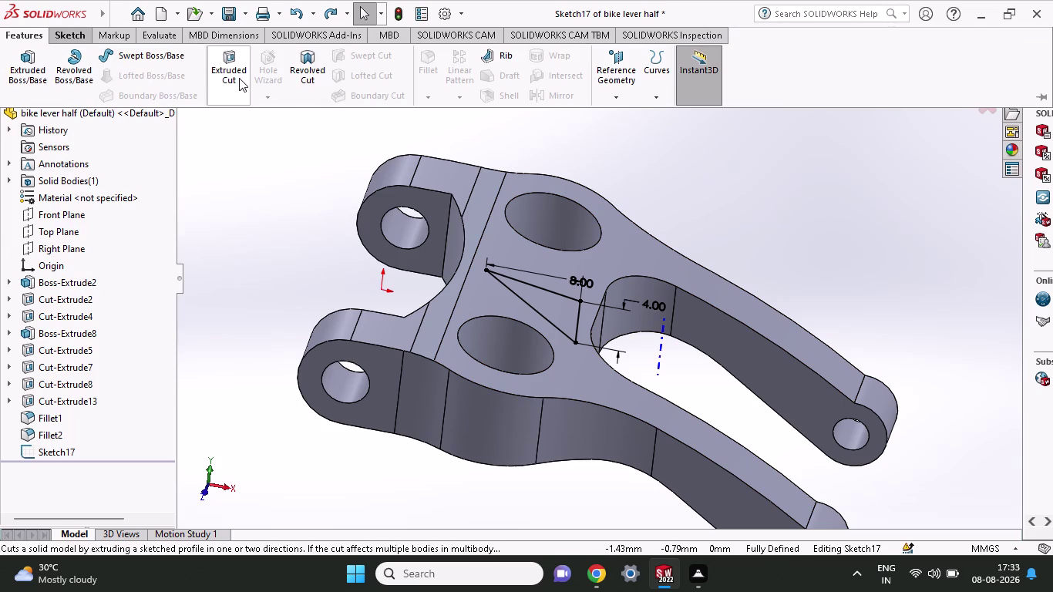
click(238, 78)
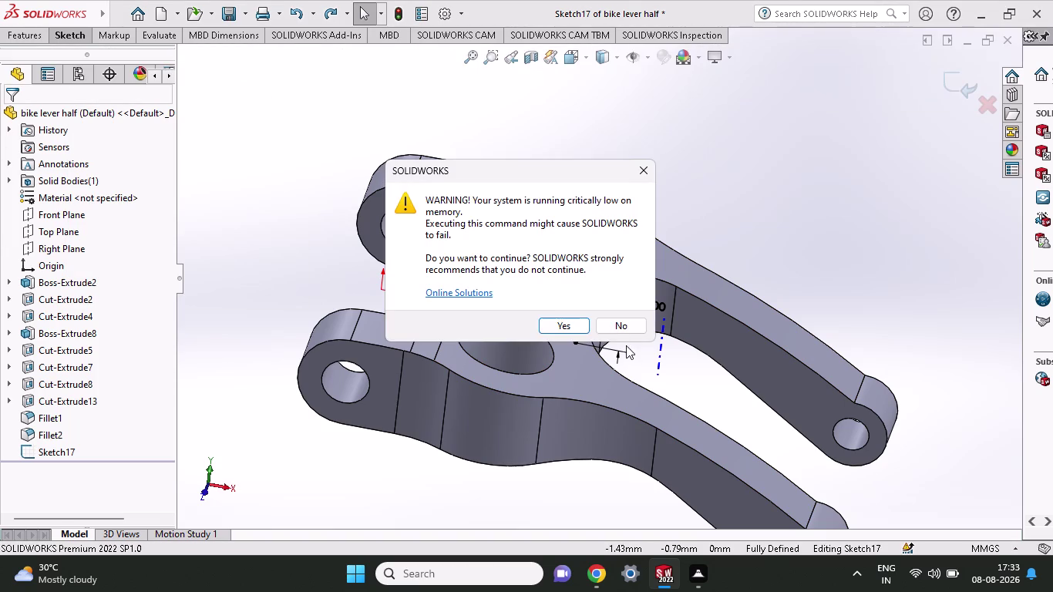
click(607, 317)
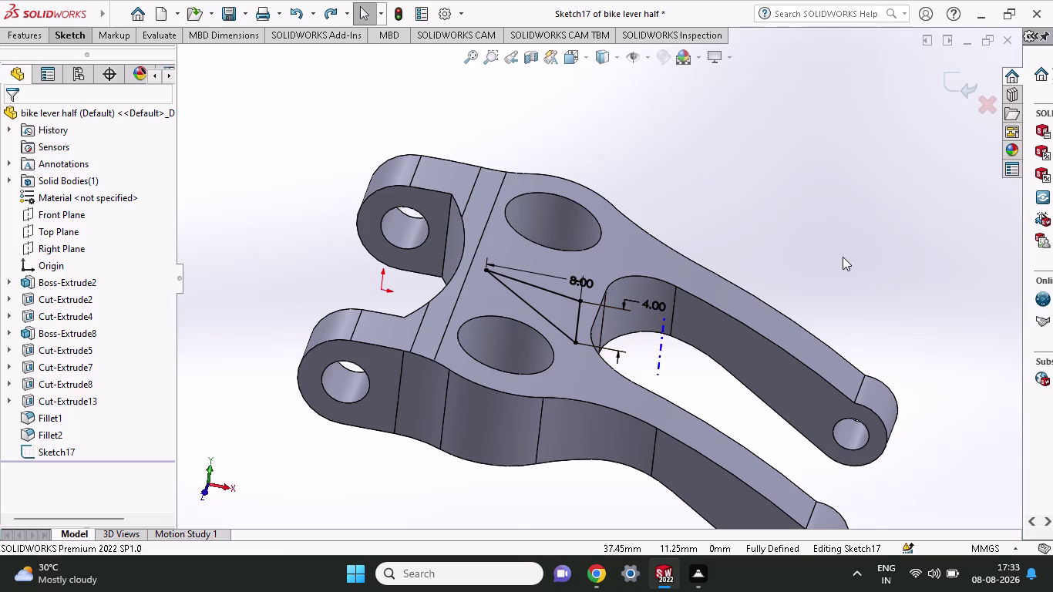
Retry Extruded Cut three more times, declining each low-memory warning.
click(23, 35)
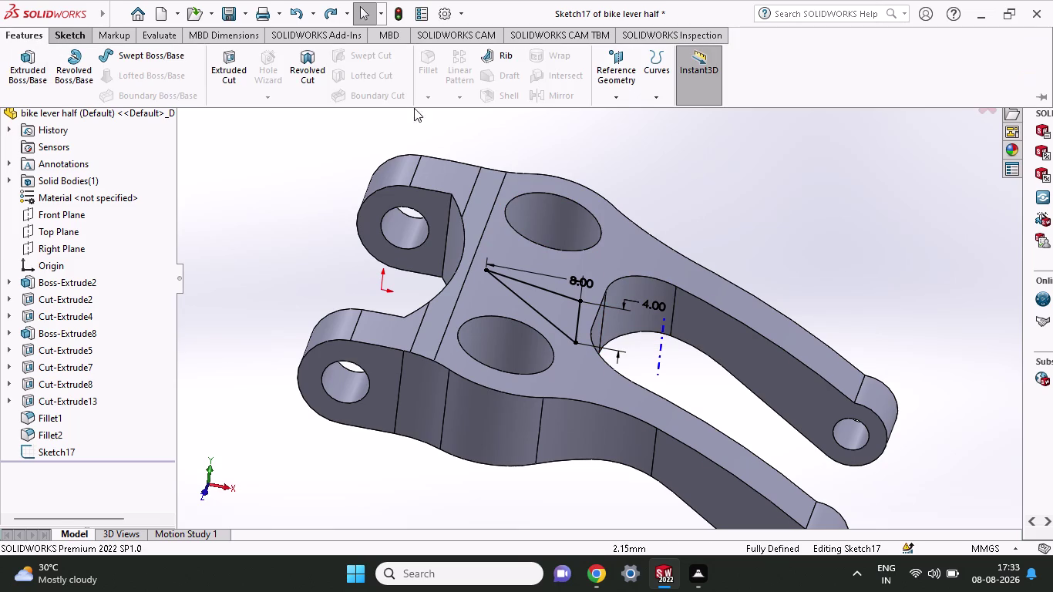
click(235, 74)
click(624, 321)
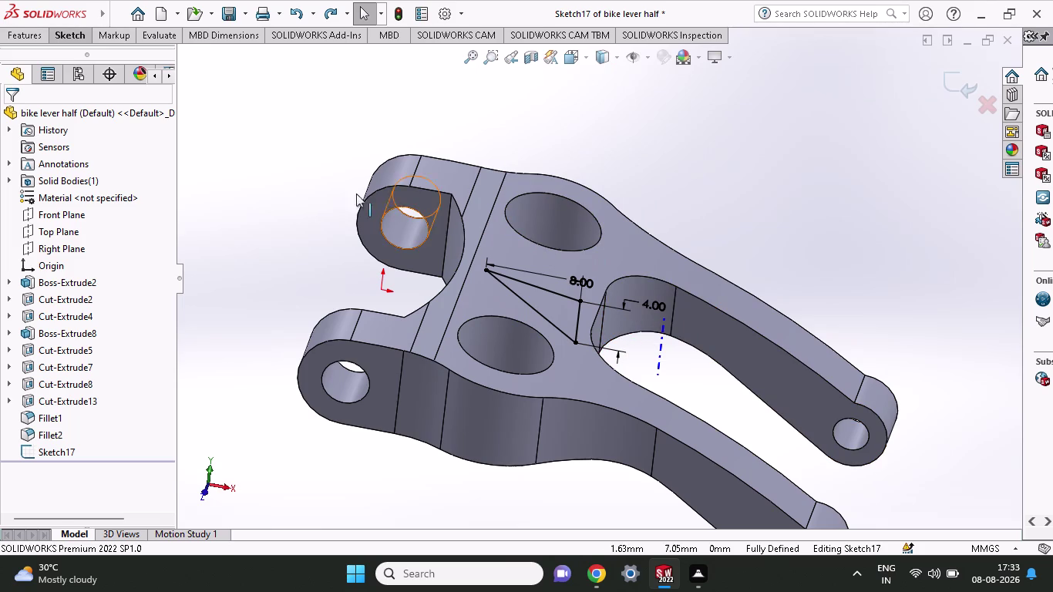
click(28, 33)
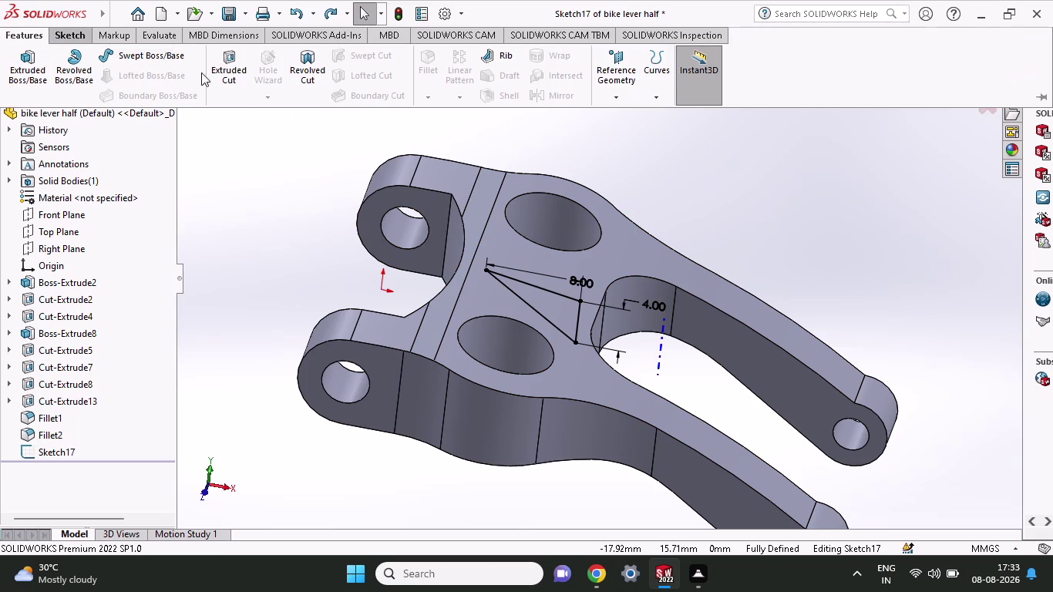
click(247, 69)
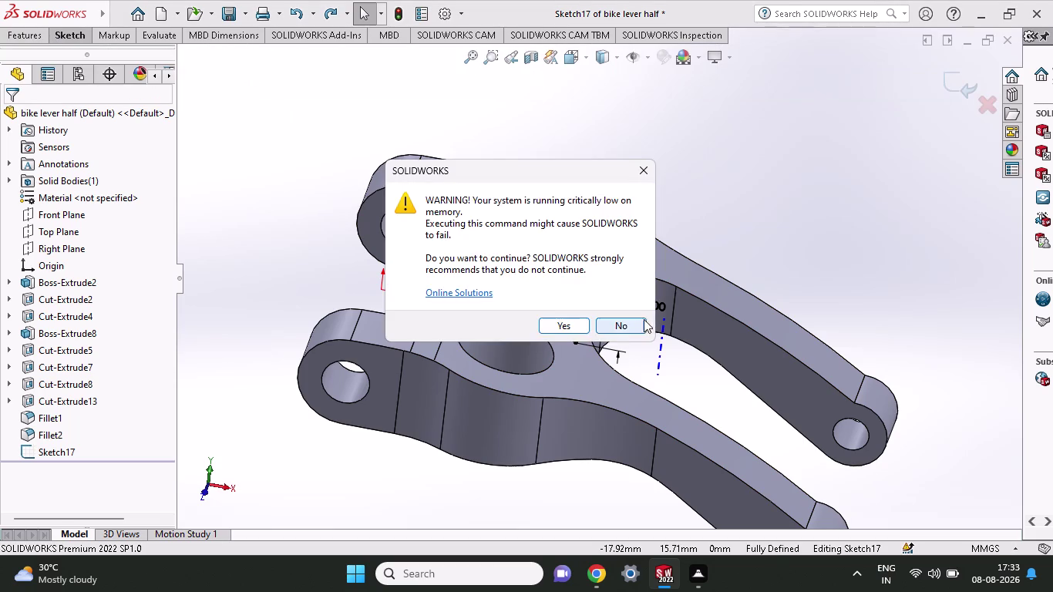
click(636, 322)
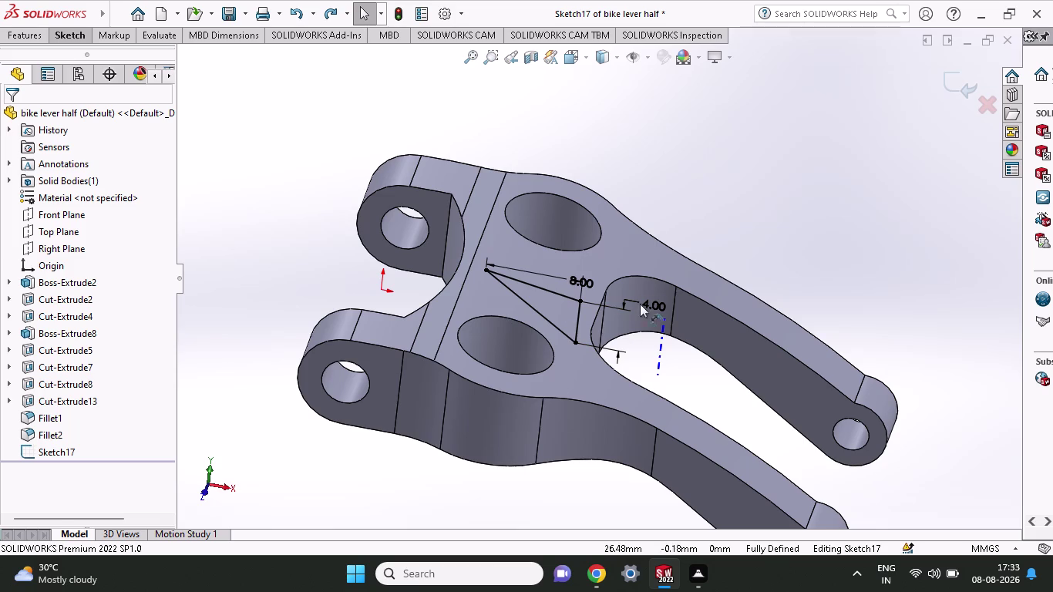
click(18, 25)
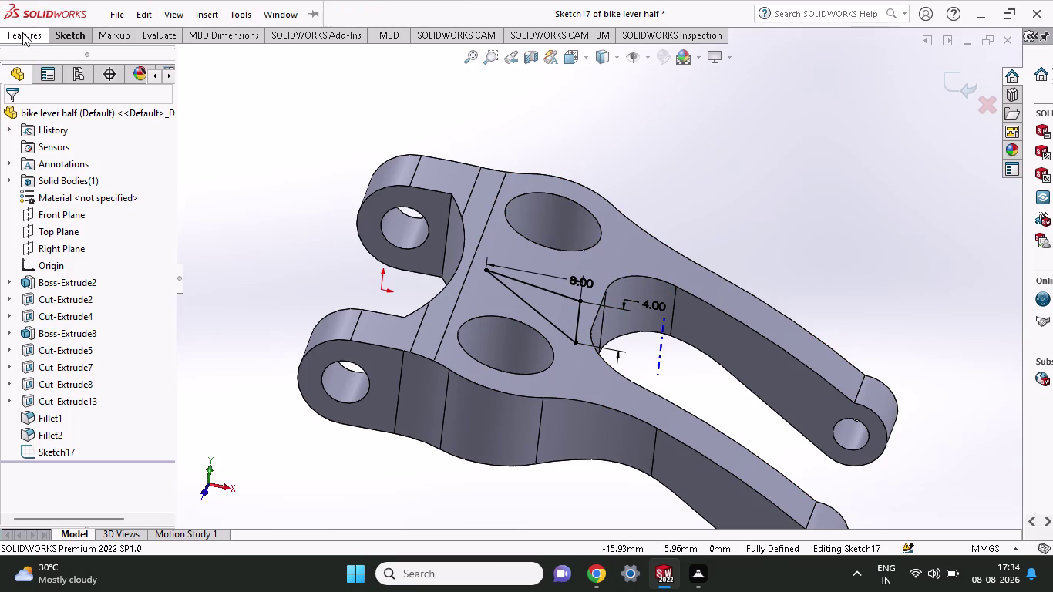
click(22, 32)
click(212, 61)
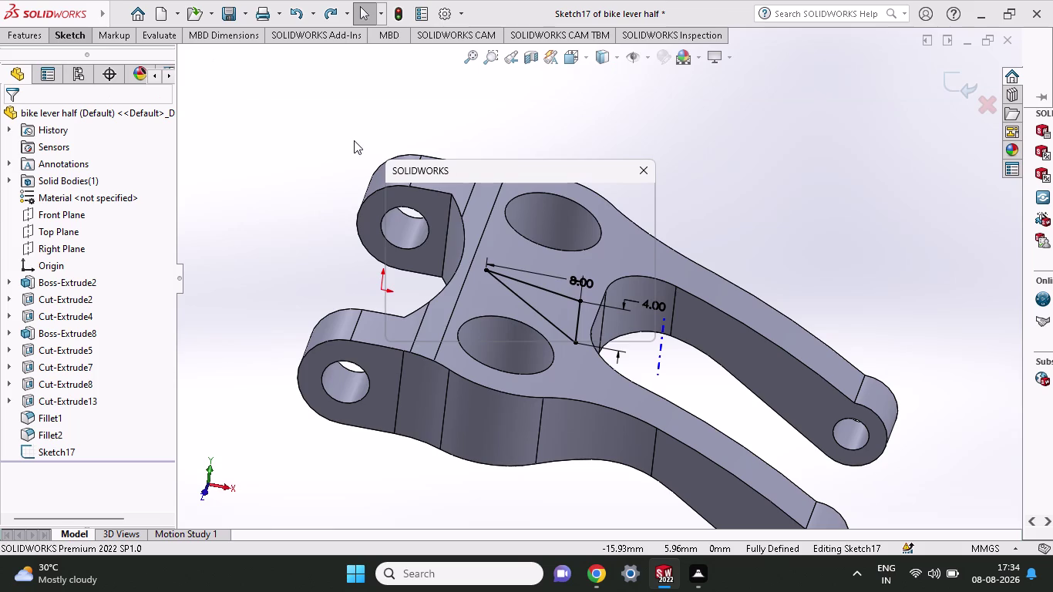
click(607, 333)
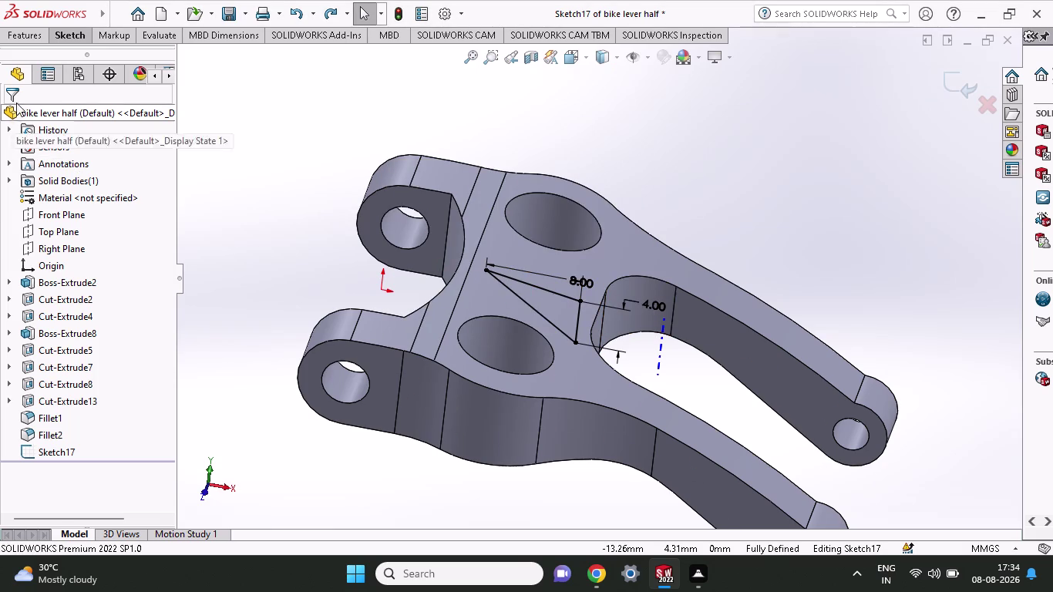
Decline one last low-memory warning and exit Sketch17 without creating a feature.
click(27, 41)
click(225, 68)
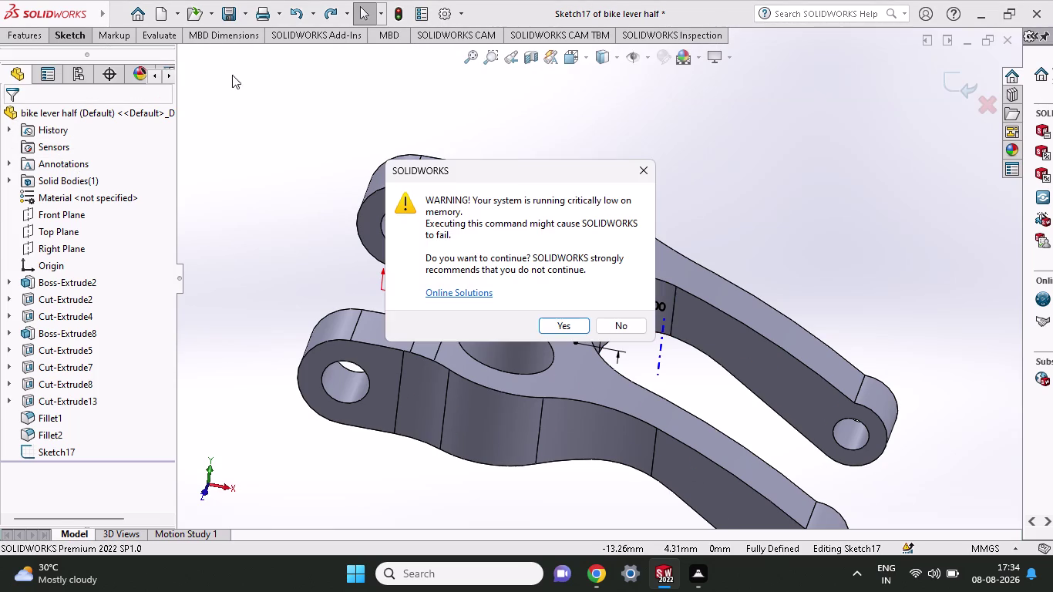
click(607, 323)
click(803, 272)
right_click(831, 248)
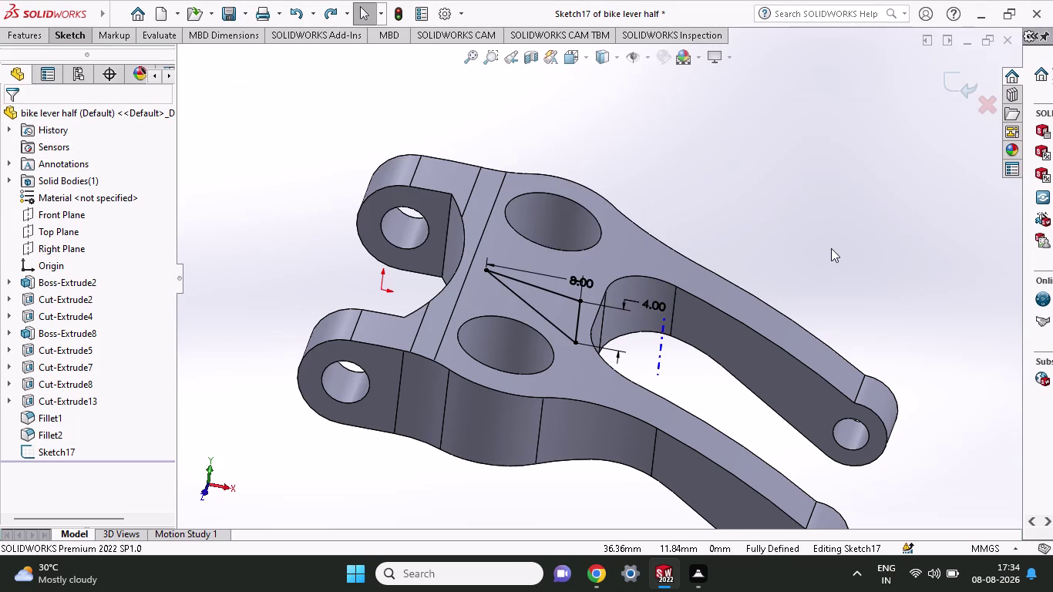
triple_click(788, 224)
click(787, 223)
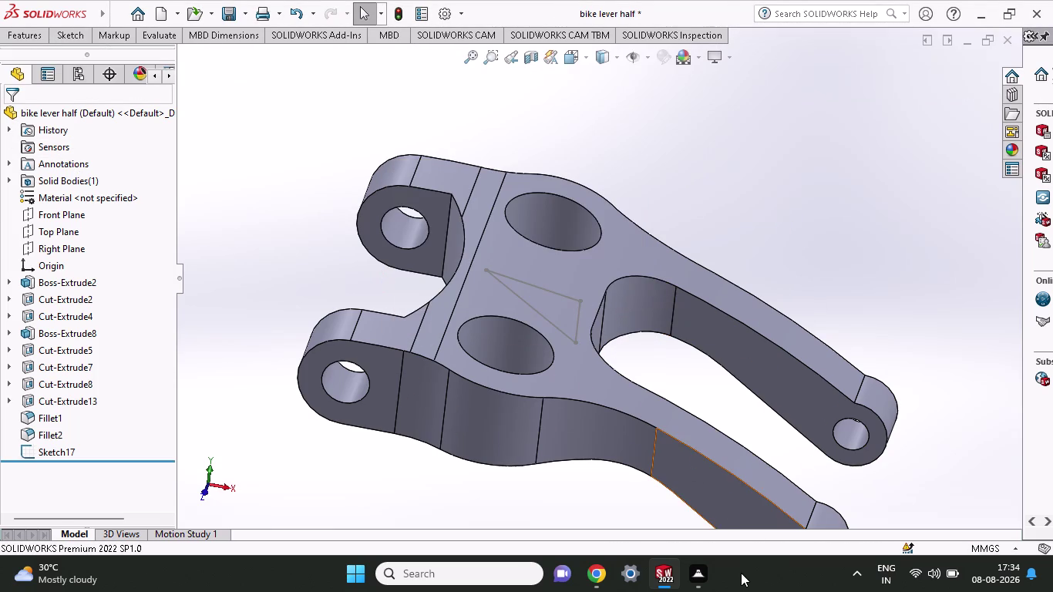